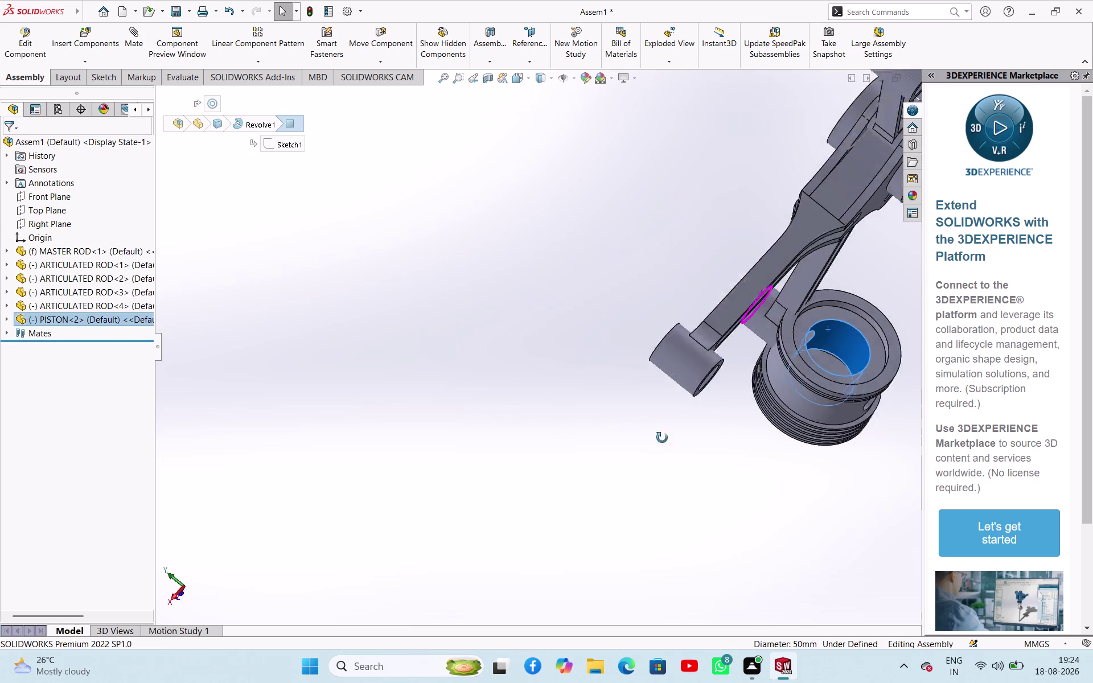
Mate the piston's inner cylindrical face concentric with the articulated rod end.
middle_drag(653, 435, 788, 483)
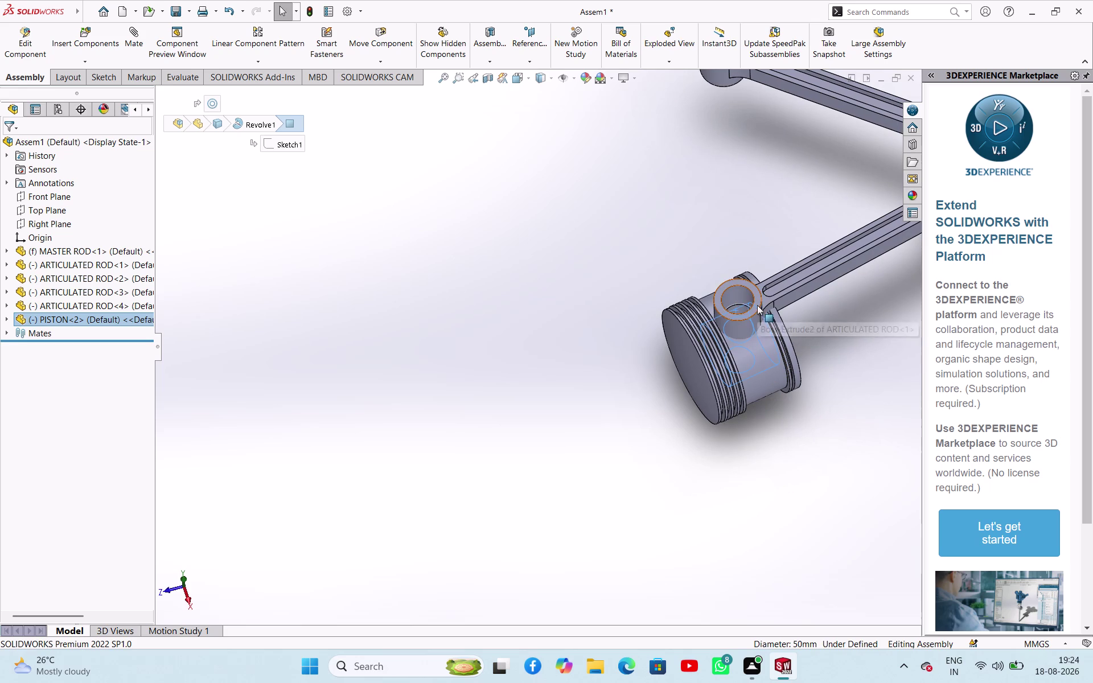
click(756, 303)
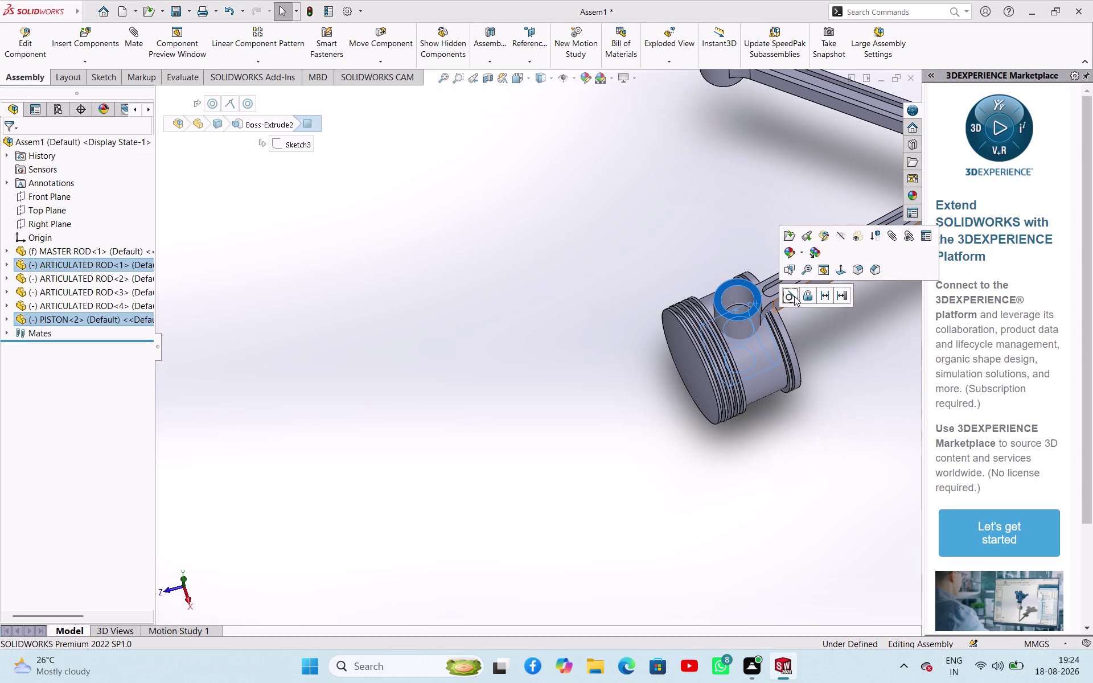
click(794, 296)
click(785, 483)
Orbit and zoom around the assembly to check the piston seated on the rod star.
middle_drag(782, 447, 722, 490)
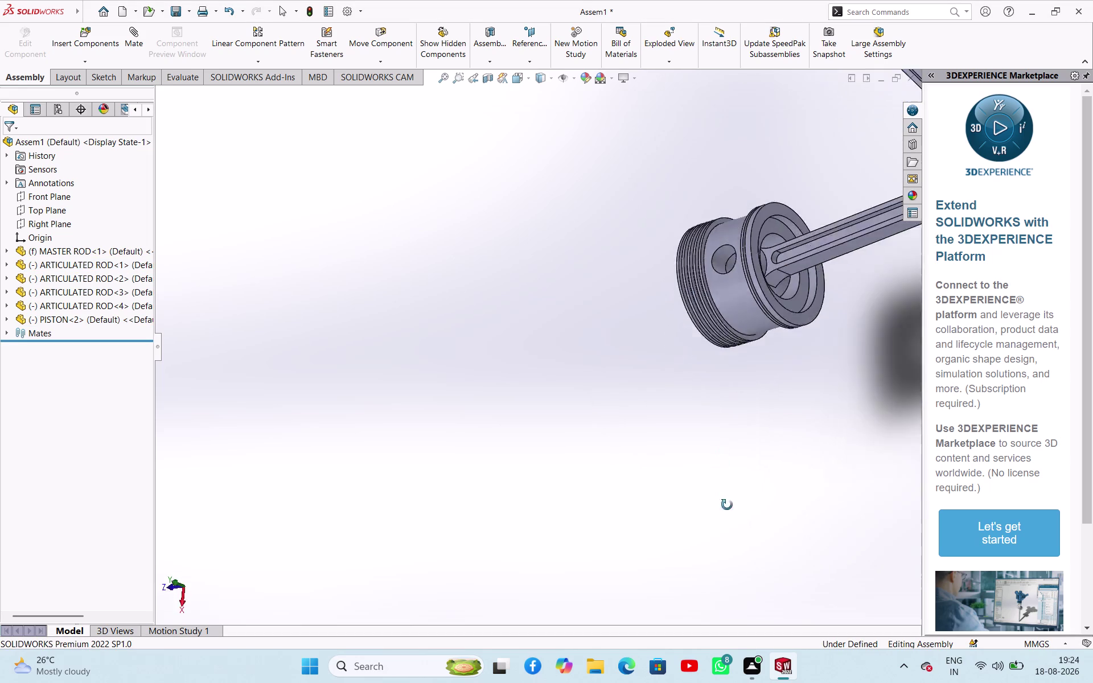
middle_drag(722, 490, 771, 517)
scroll(up, 3)
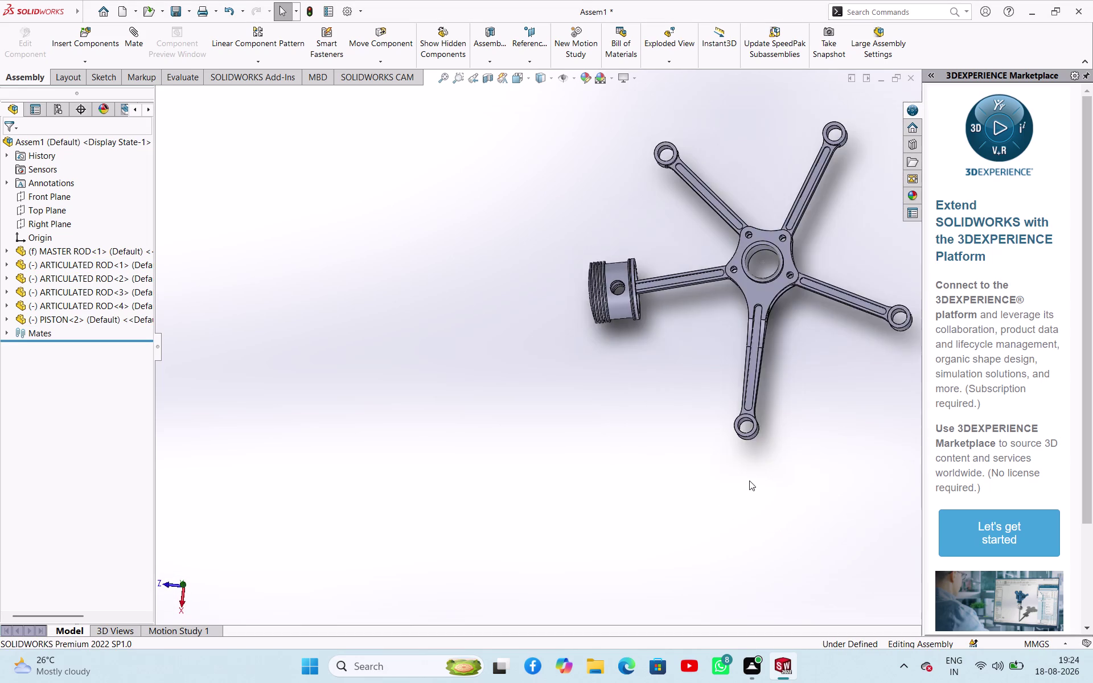
scroll(up, 3)
middle_drag(620, 447, 595, 388)
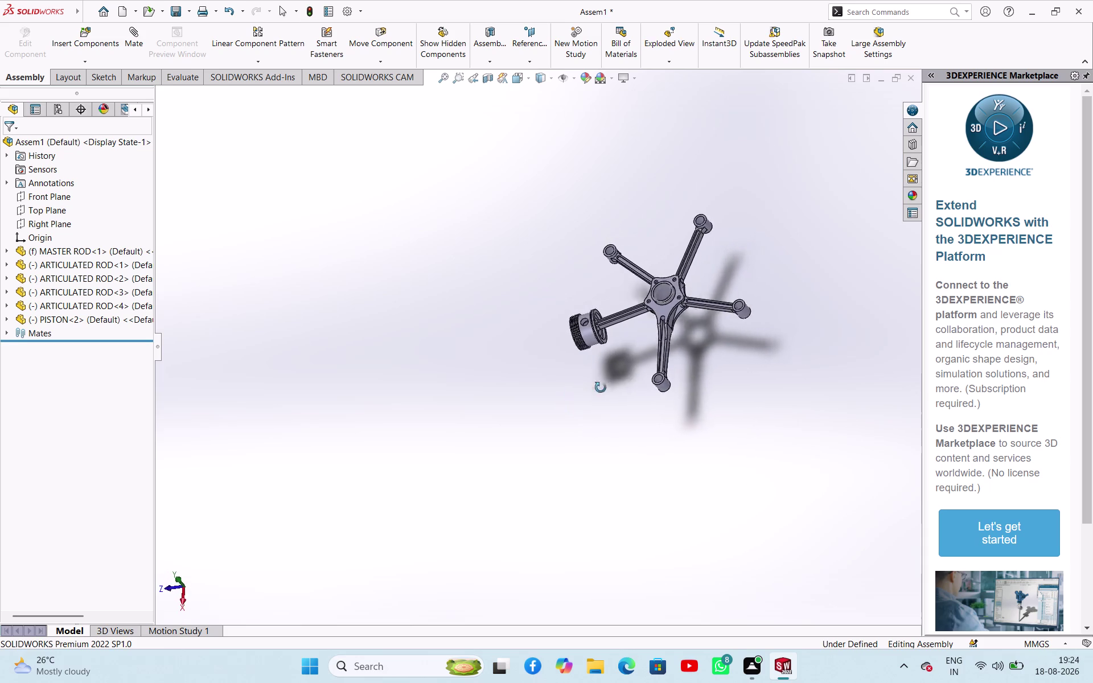
middle_drag(595, 388, 579, 380)
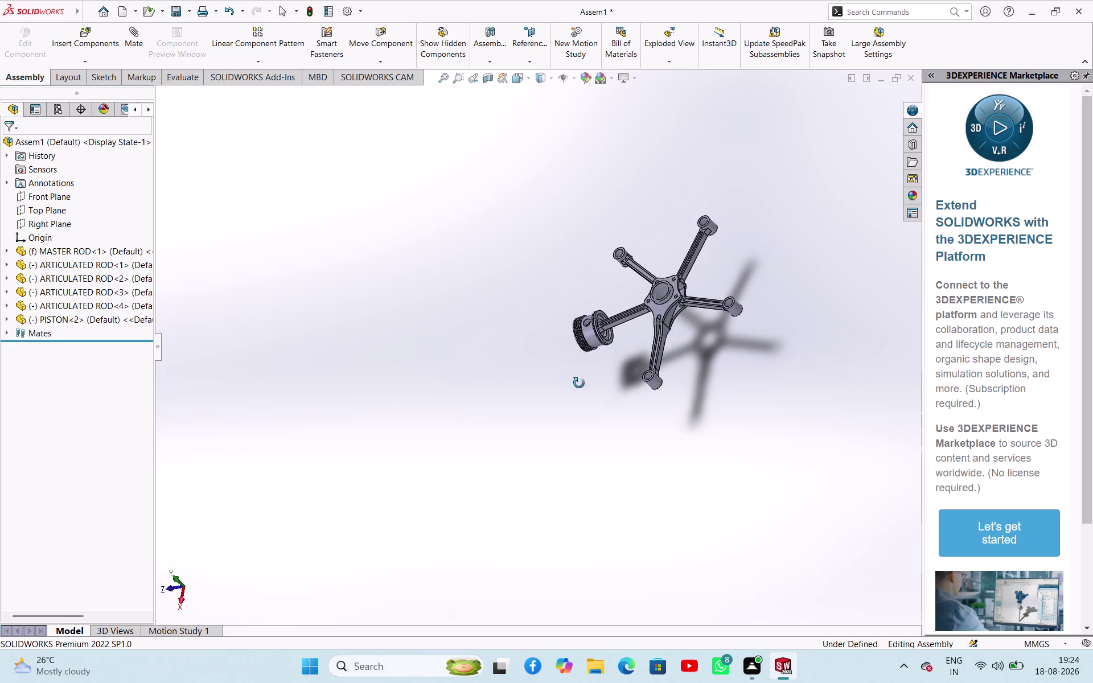
middle_drag(580, 380, 638, 400)
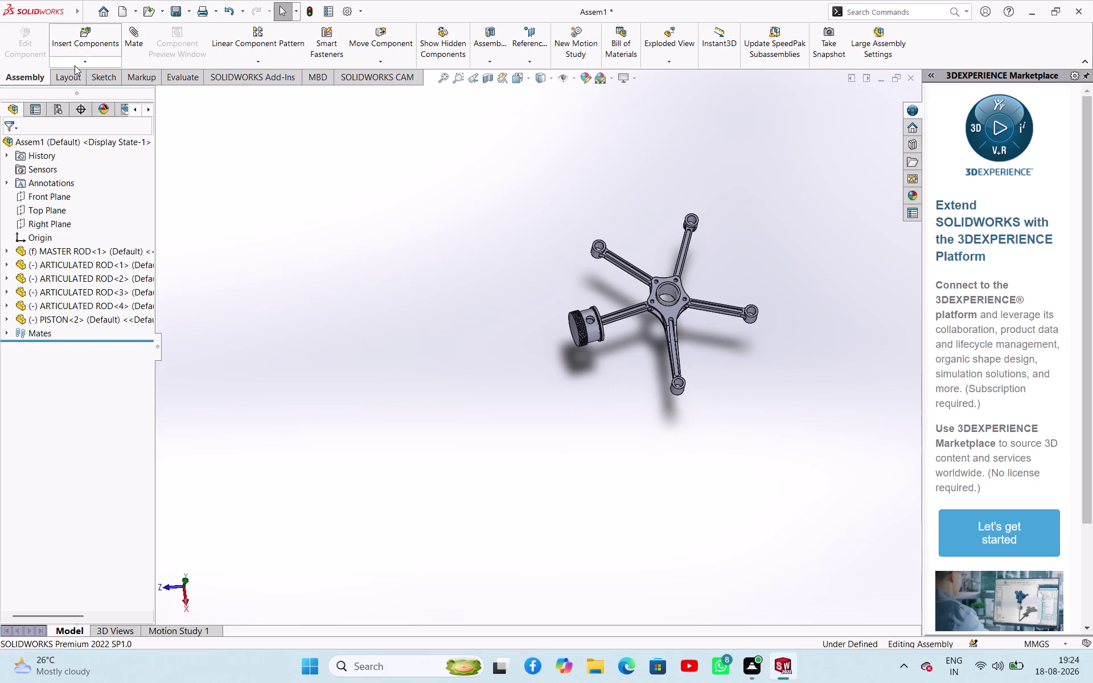
Insert the LINK PIN part from the open documents and drop it beside the master rod.
click(75, 65)
click(80, 74)
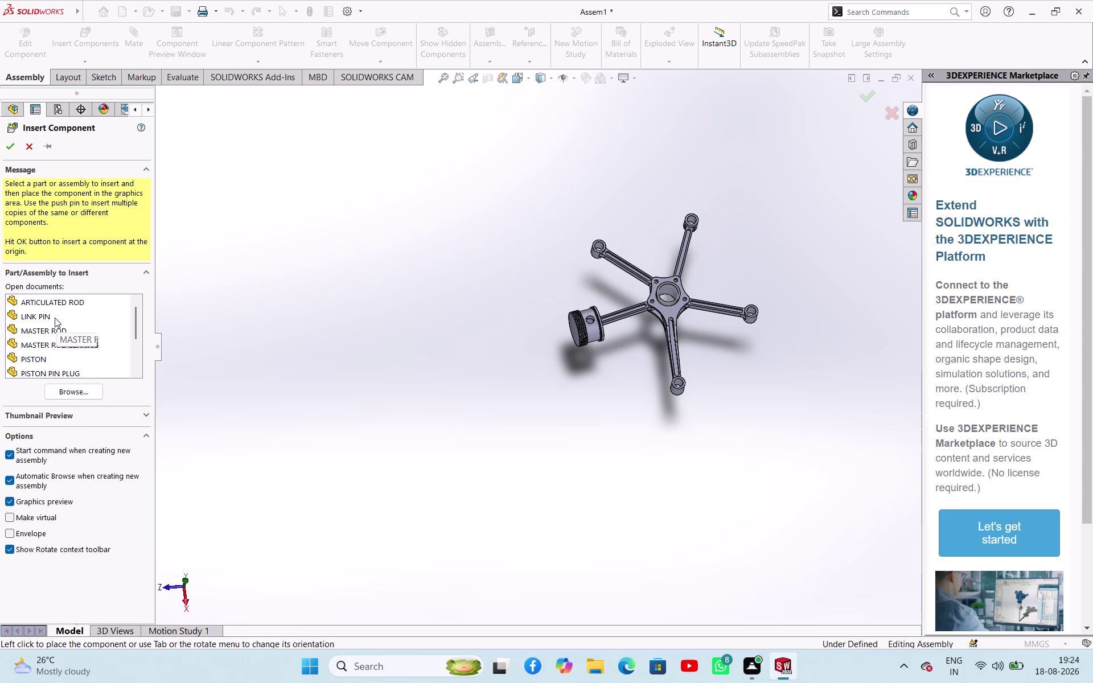
drag(55, 317, 431, 379)
click(448, 379)
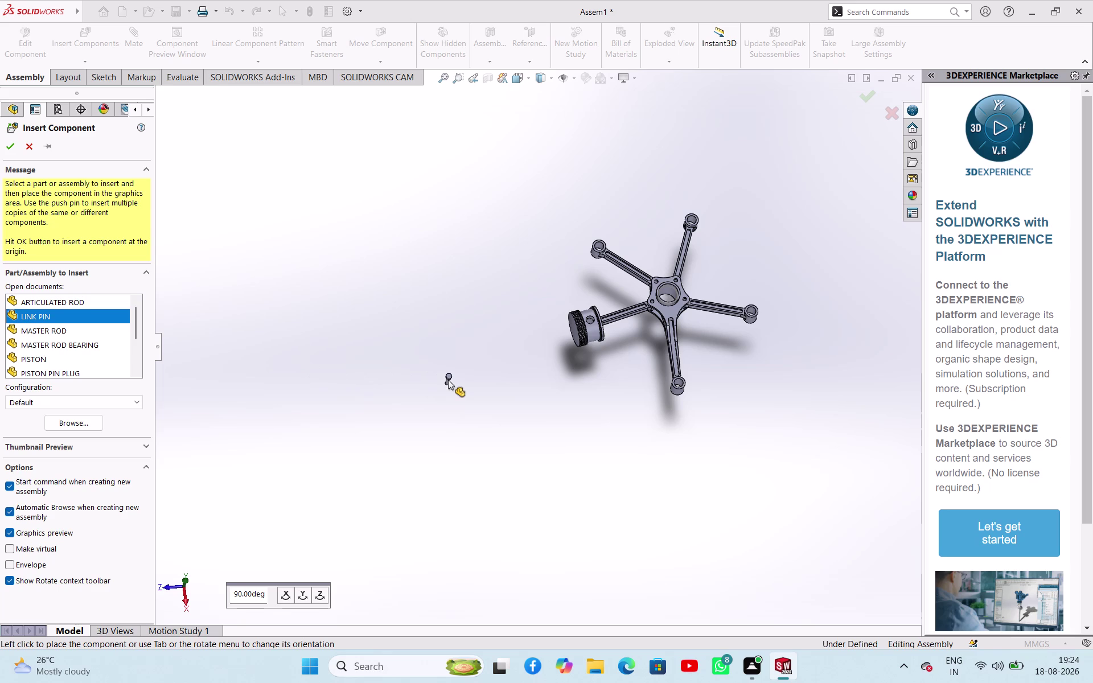
scroll(down, 3)
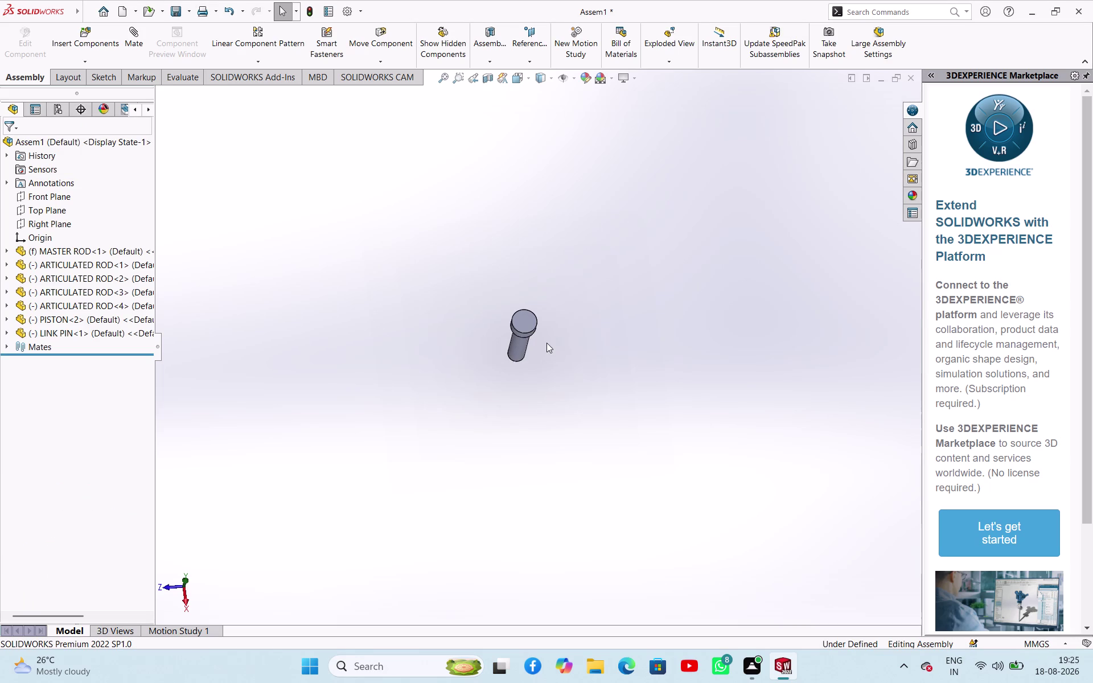
click(538, 340)
scroll(up, 3)
scroll(down, 3)
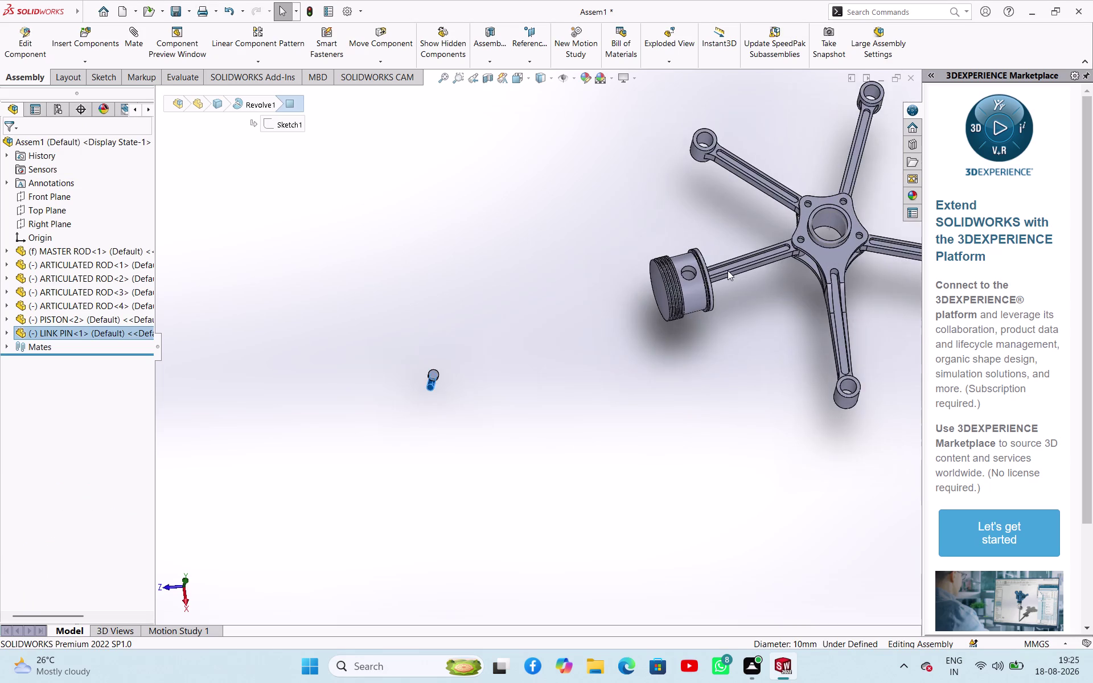
scroll(down, 3)
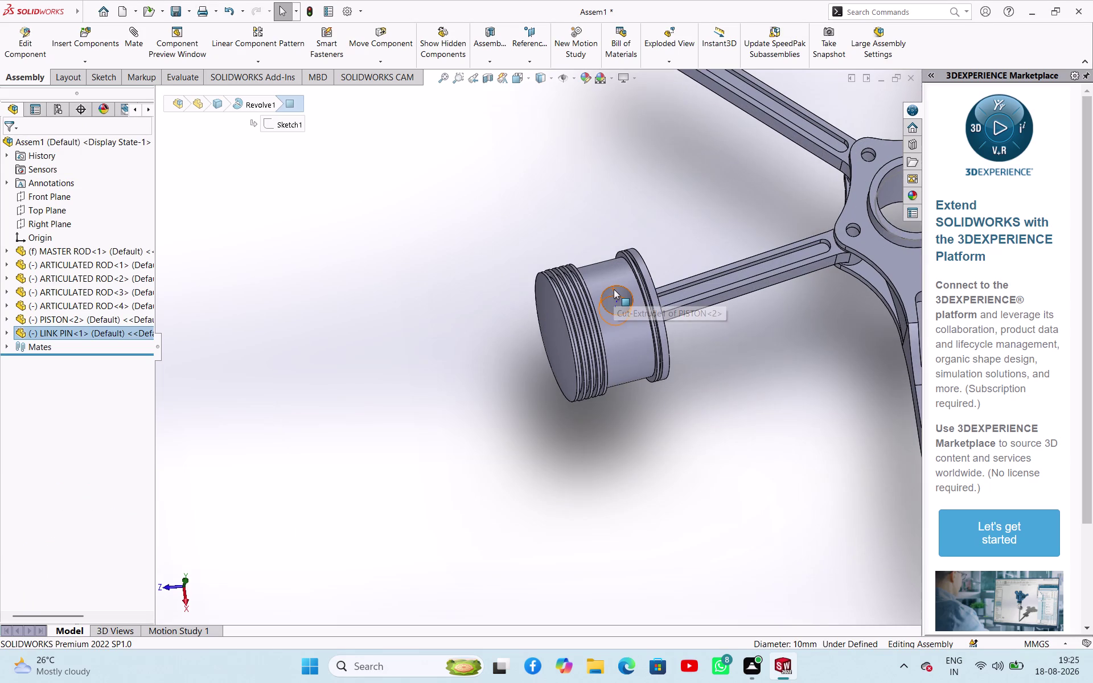
click(614, 289)
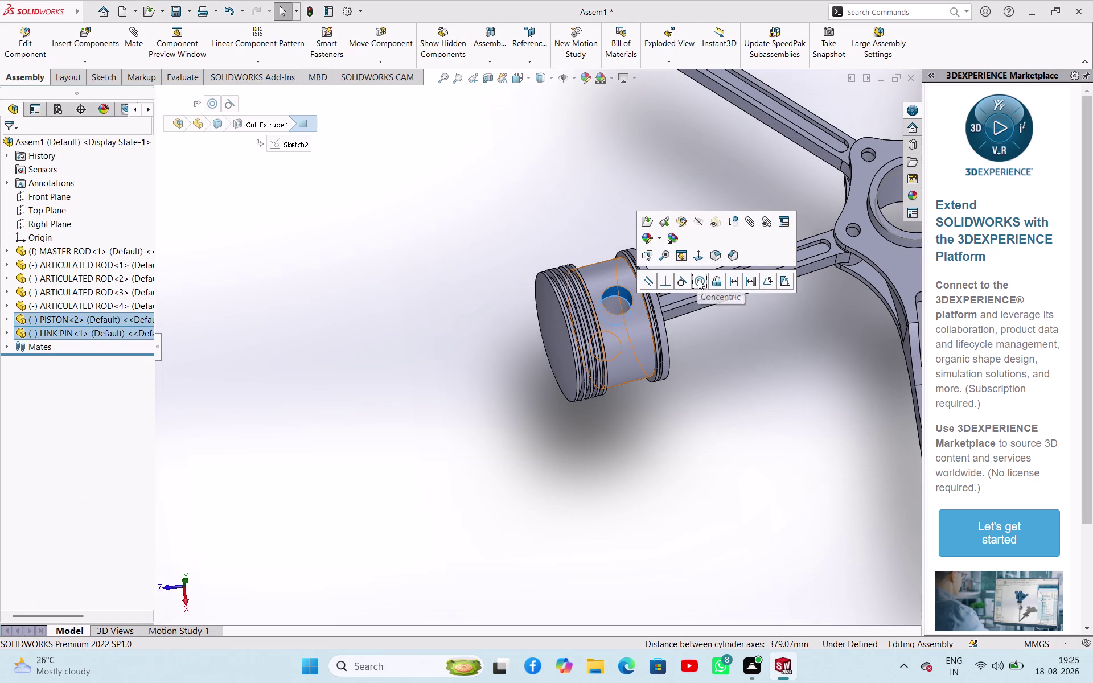
click(698, 279)
click(555, 498)
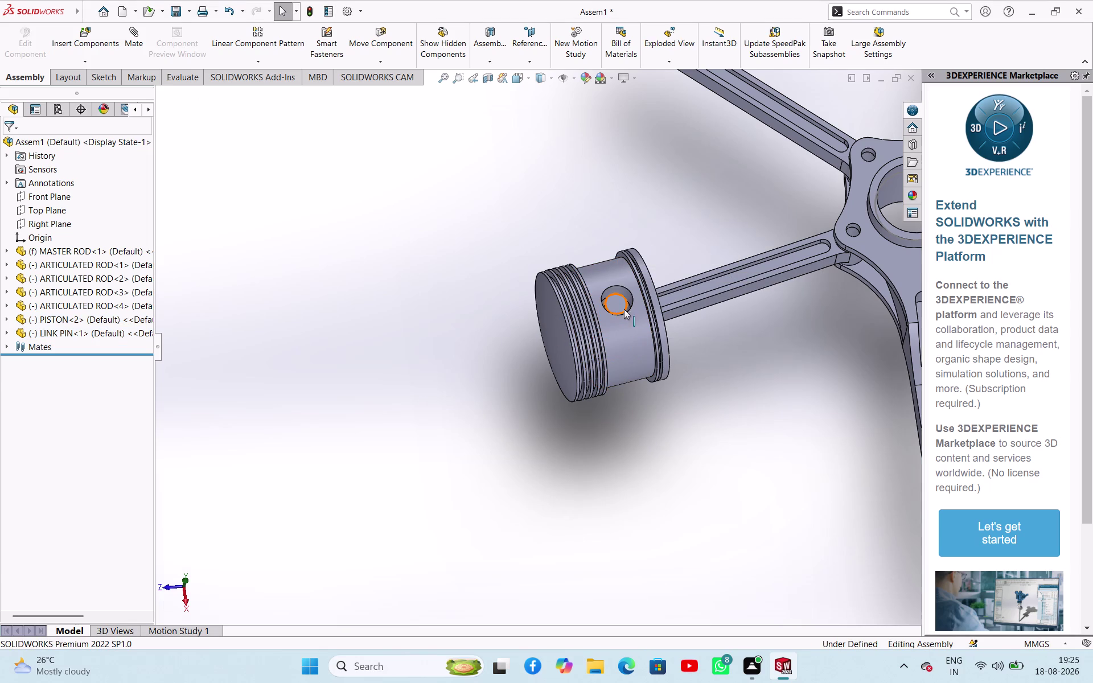
drag(618, 301, 596, 291)
key(ctrl+z)
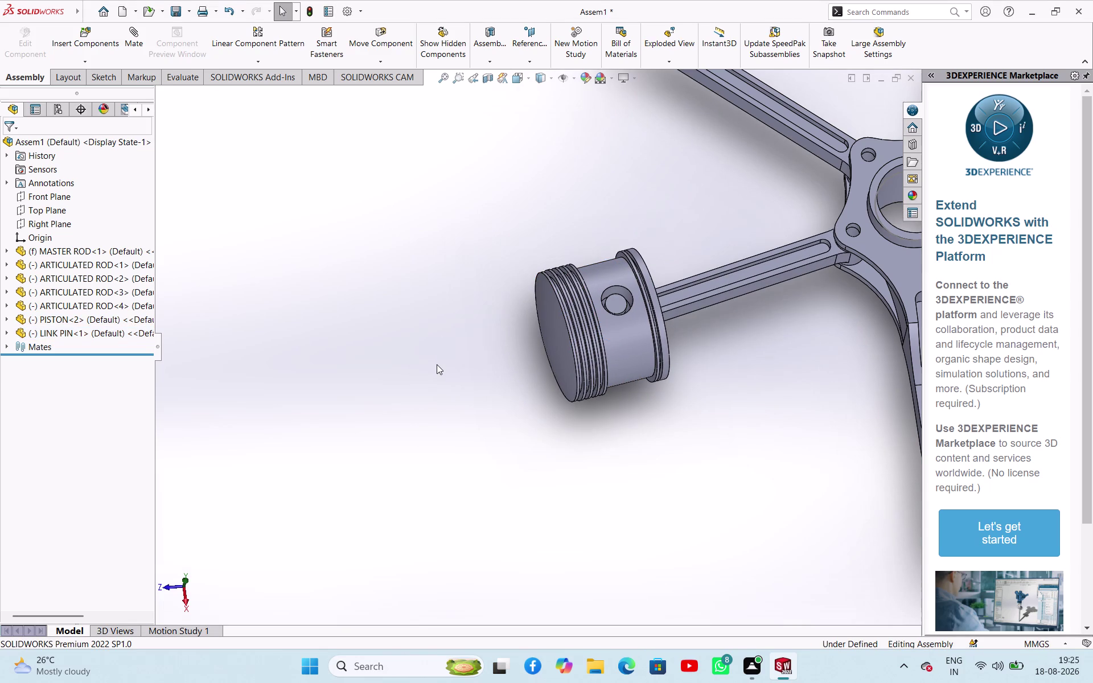
key(ctrl+z)
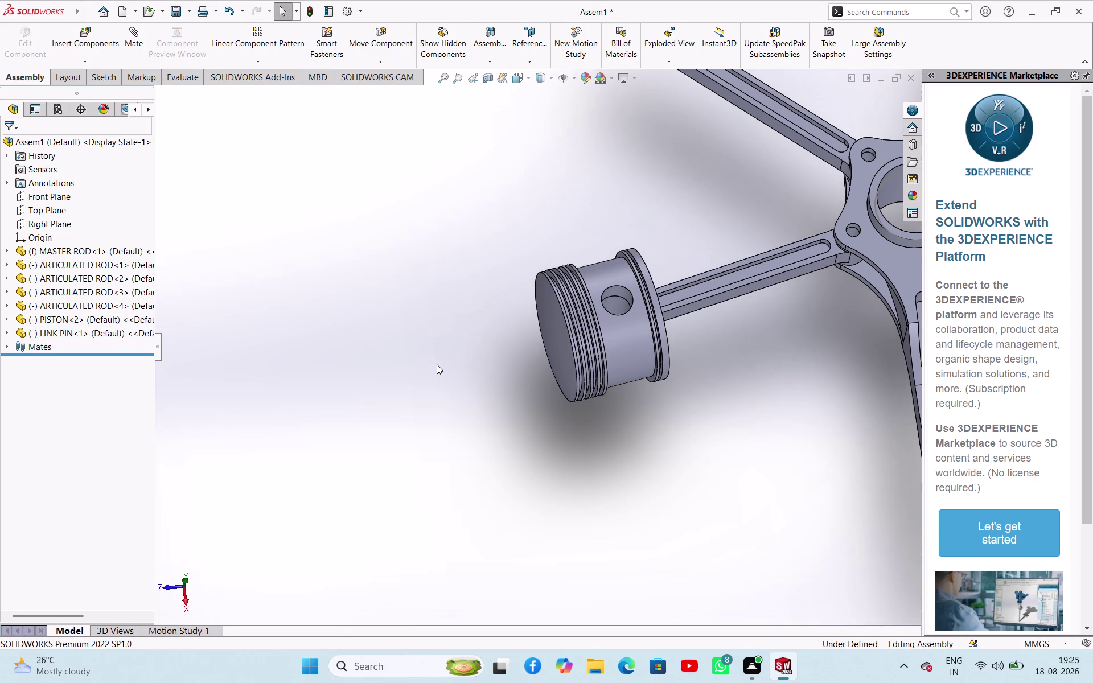
scroll(up, 3)
scroll(down, 3)
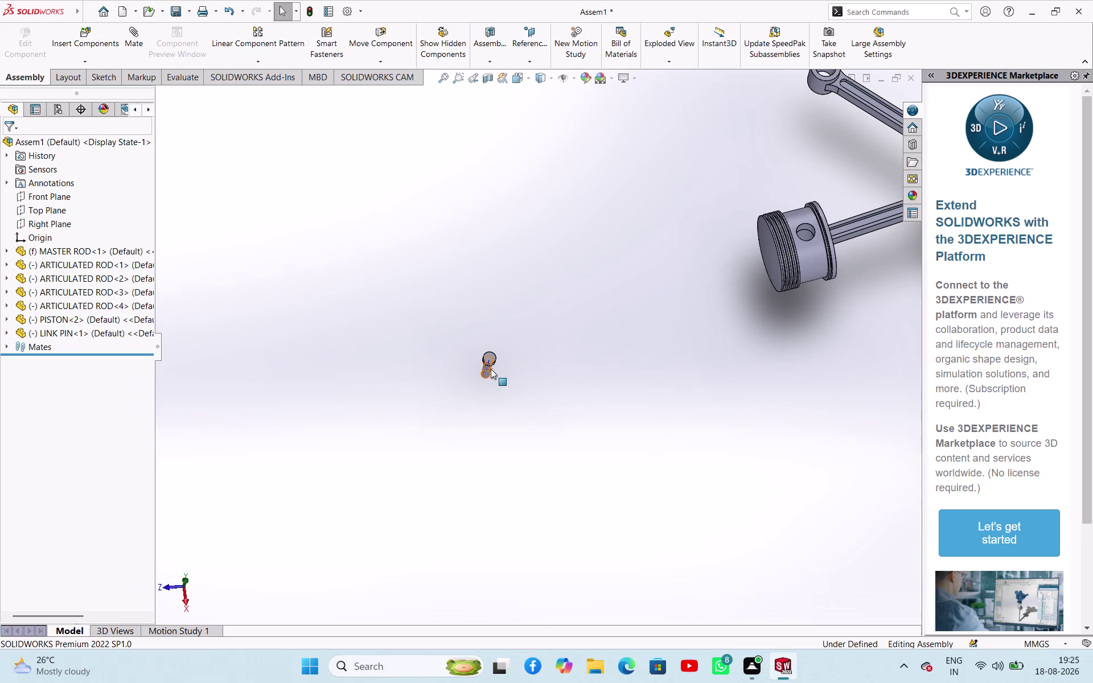
Mate the link pin concentric with the small pin hole on the master rod.
click(490, 369)
scroll(up, 3)
scroll(up, 3)
scroll(down, 3)
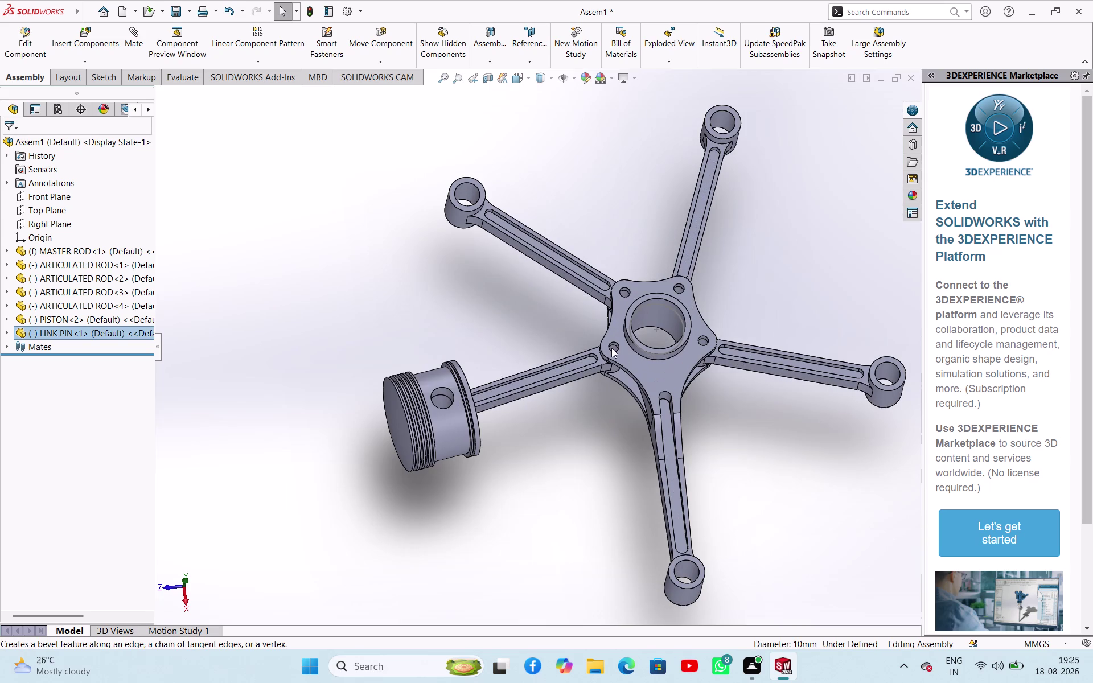
scroll(down, 3)
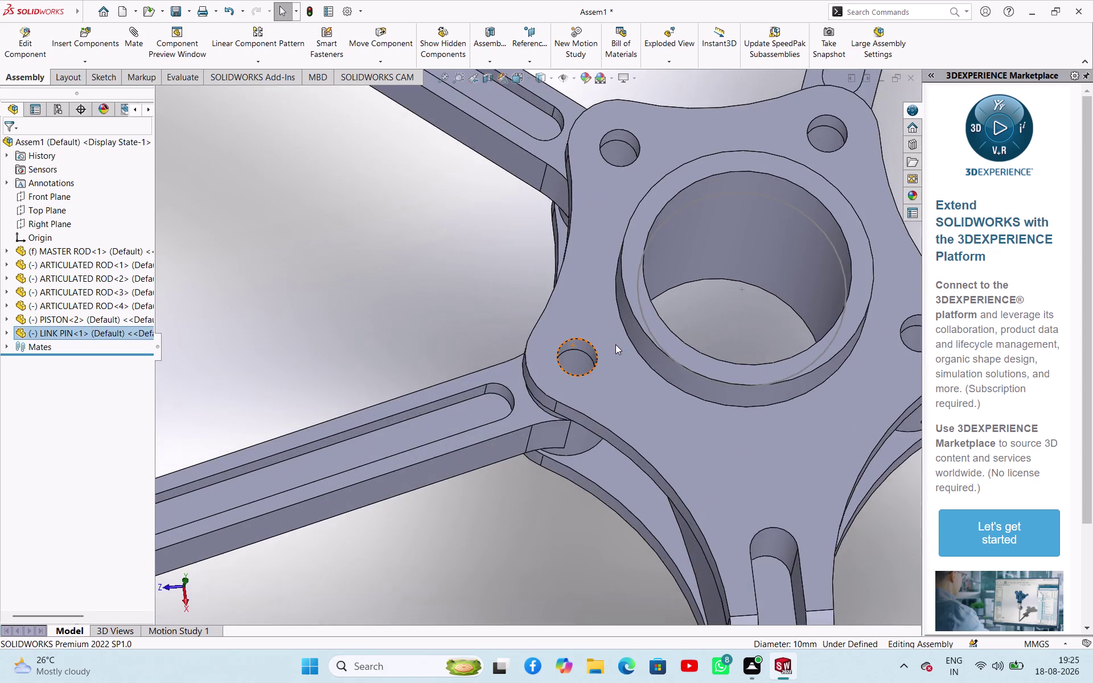
scroll(down, 3)
click(533, 350)
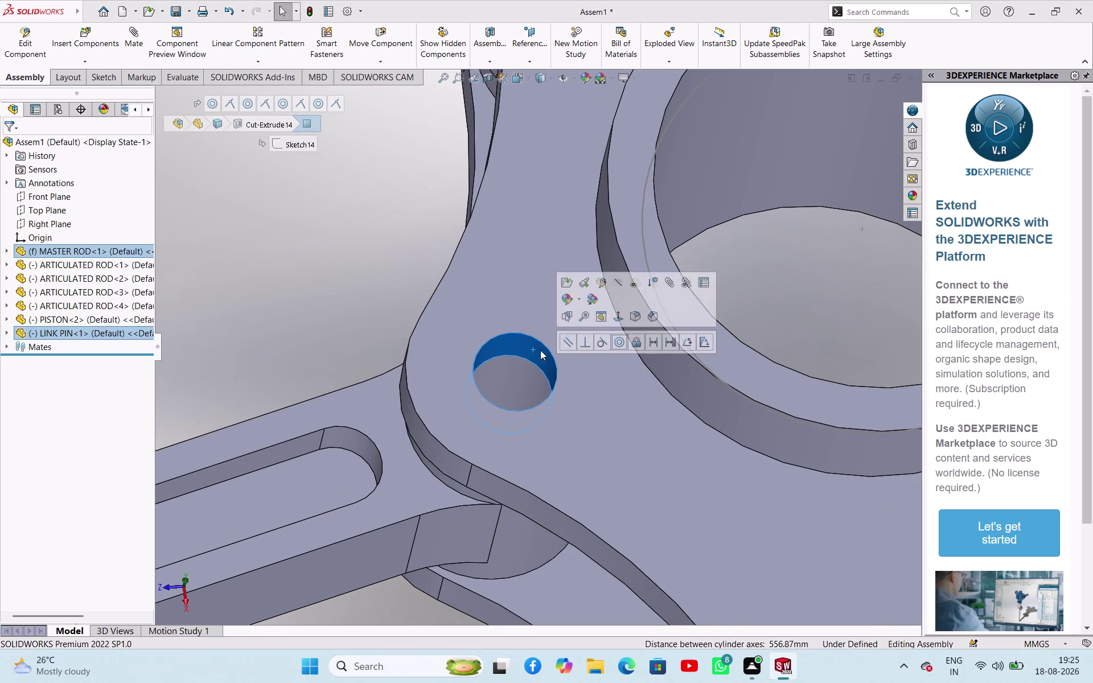
click(616, 338)
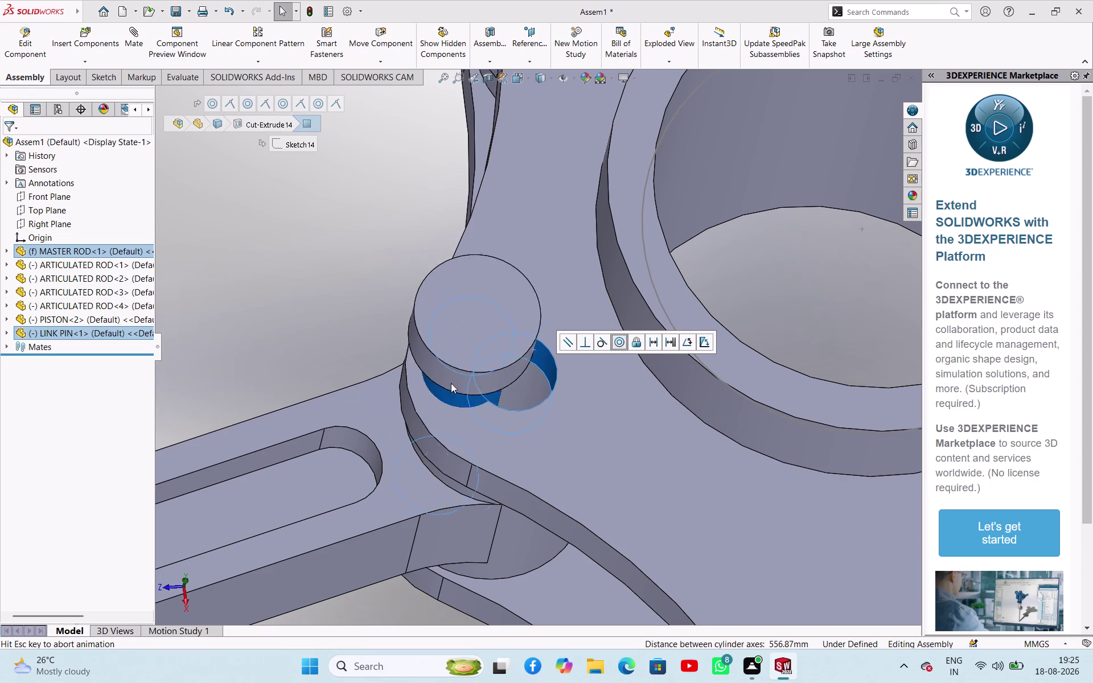
click(345, 320)
middle_drag(537, 422, 525, 329)
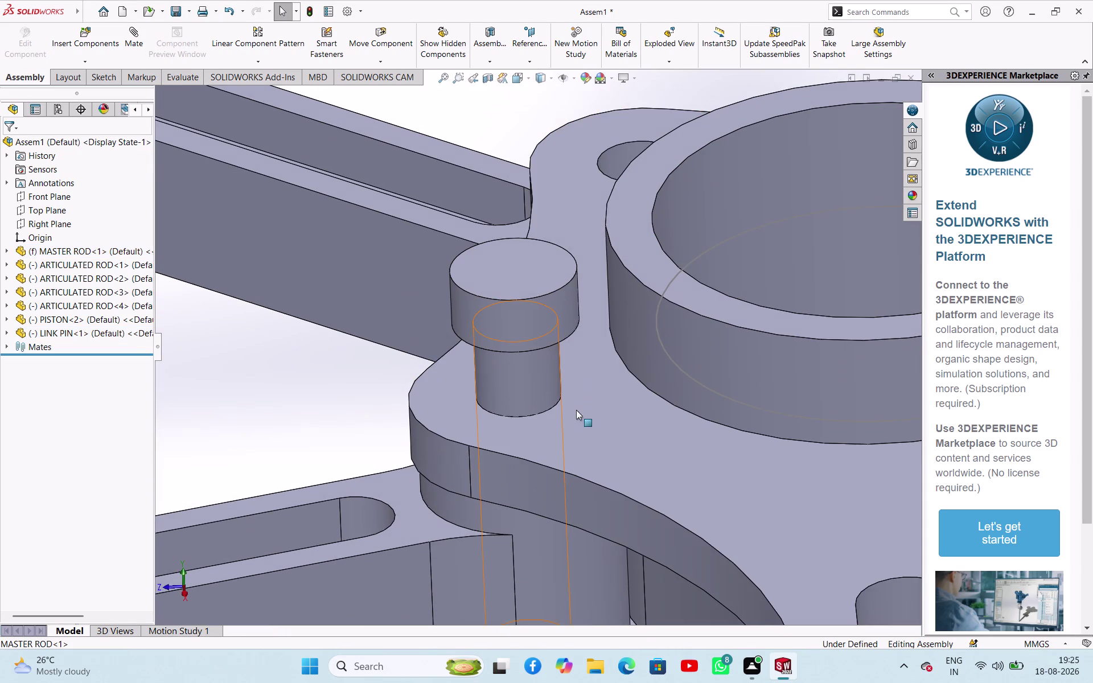
Mate the pin head flush with the master rod face, then drag the pin beside the joint.
click(567, 411)
middle_drag(469, 432, 474, 298)
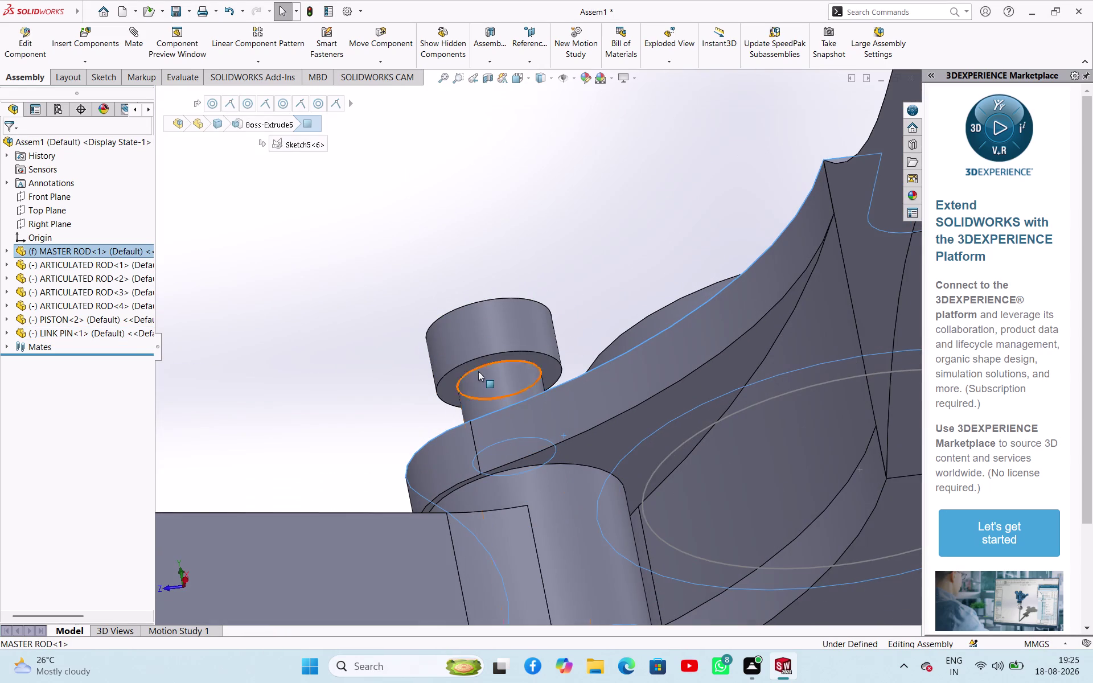
click(466, 368)
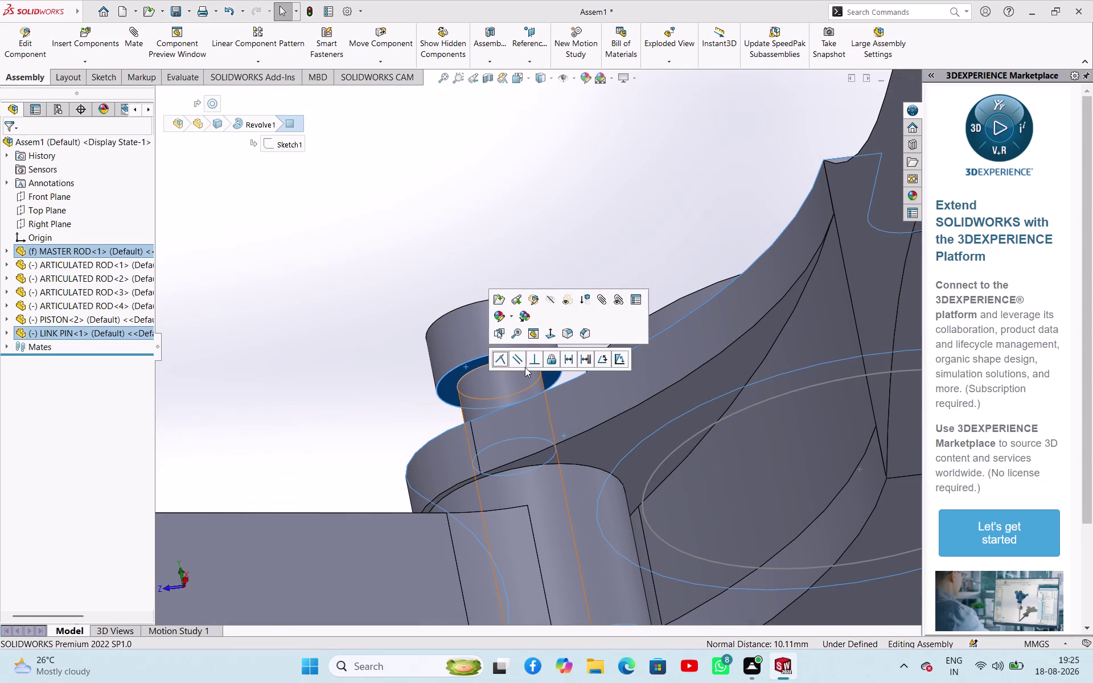
click(496, 359)
click(384, 378)
scroll(up, 3)
middle_drag(449, 406, 583, 540)
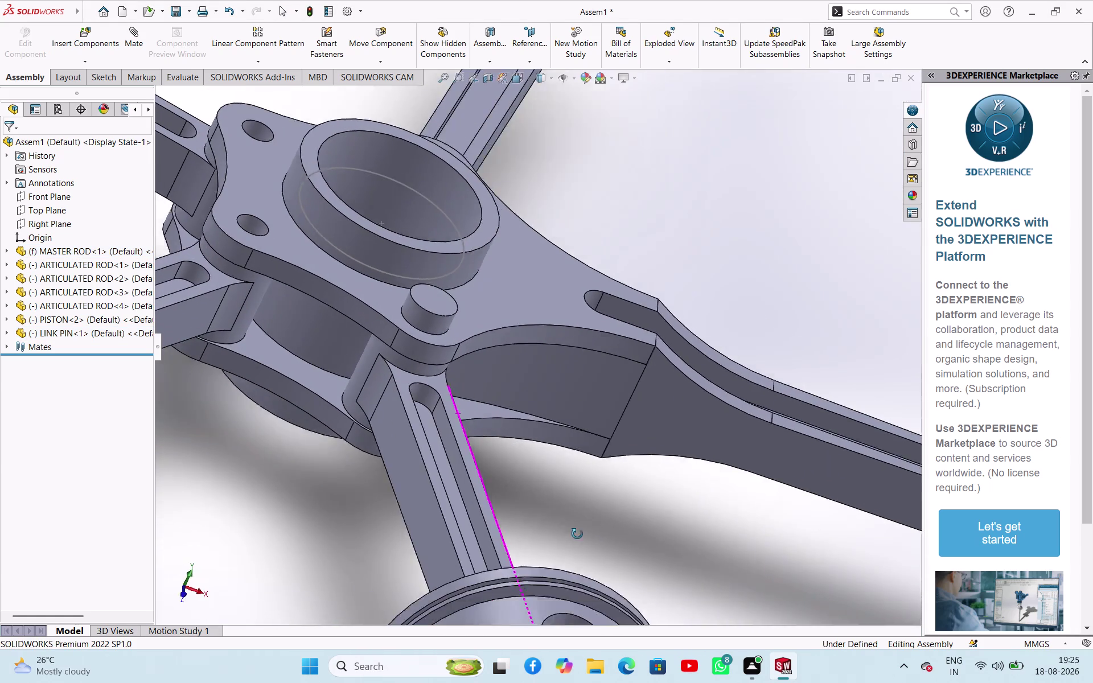
middle_drag(583, 540, 602, 540)
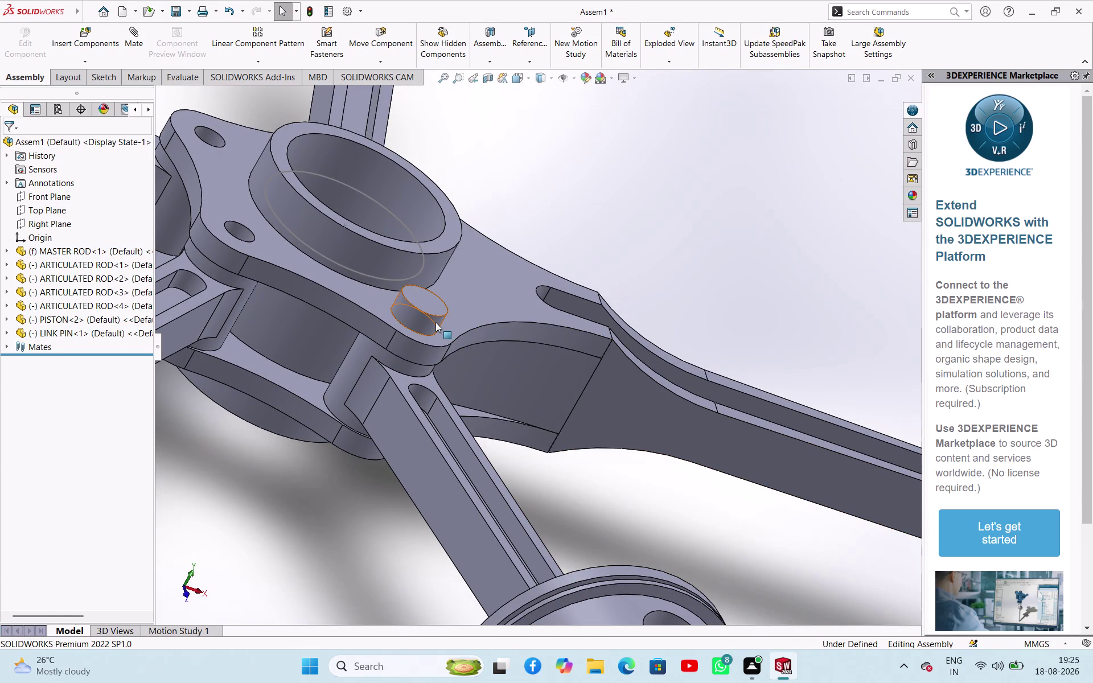
drag(432, 324, 298, 292)
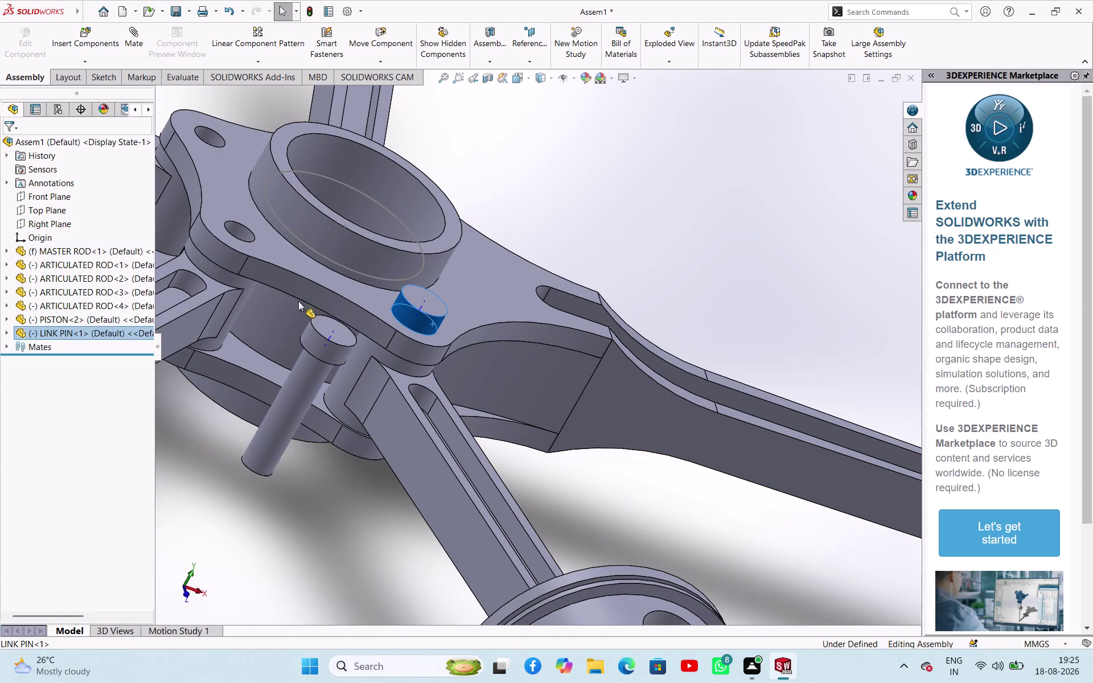
Copy the link pin to create a second link pin.
drag(298, 292, 307, 374)
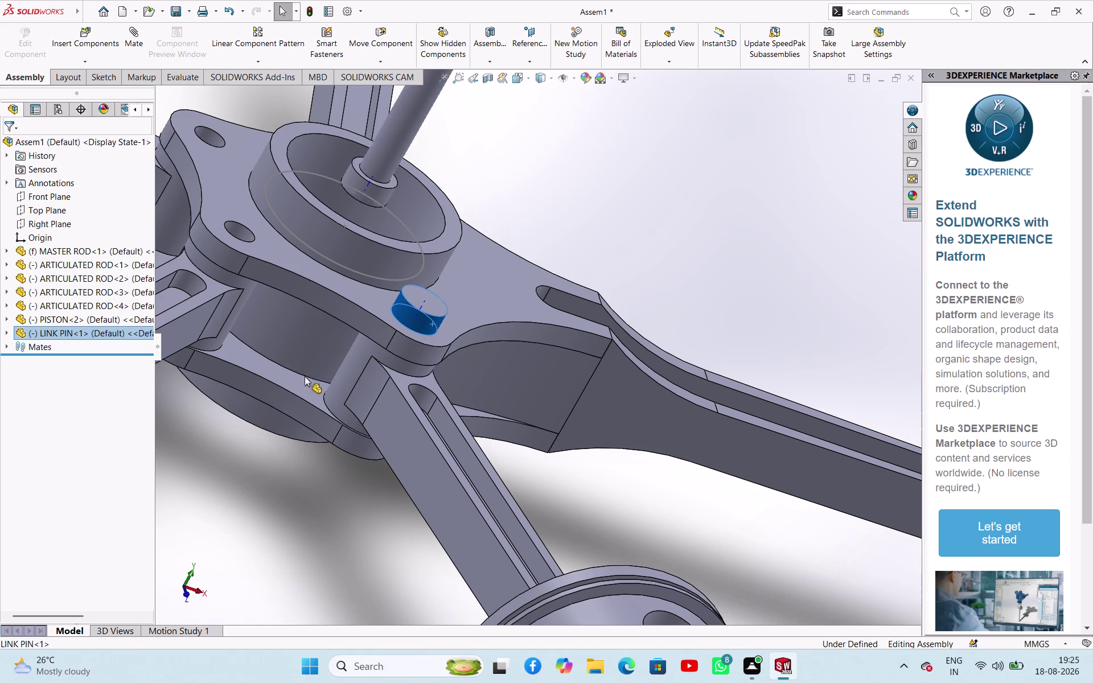
drag(308, 374, 303, 379)
click(306, 379)
click(271, 478)
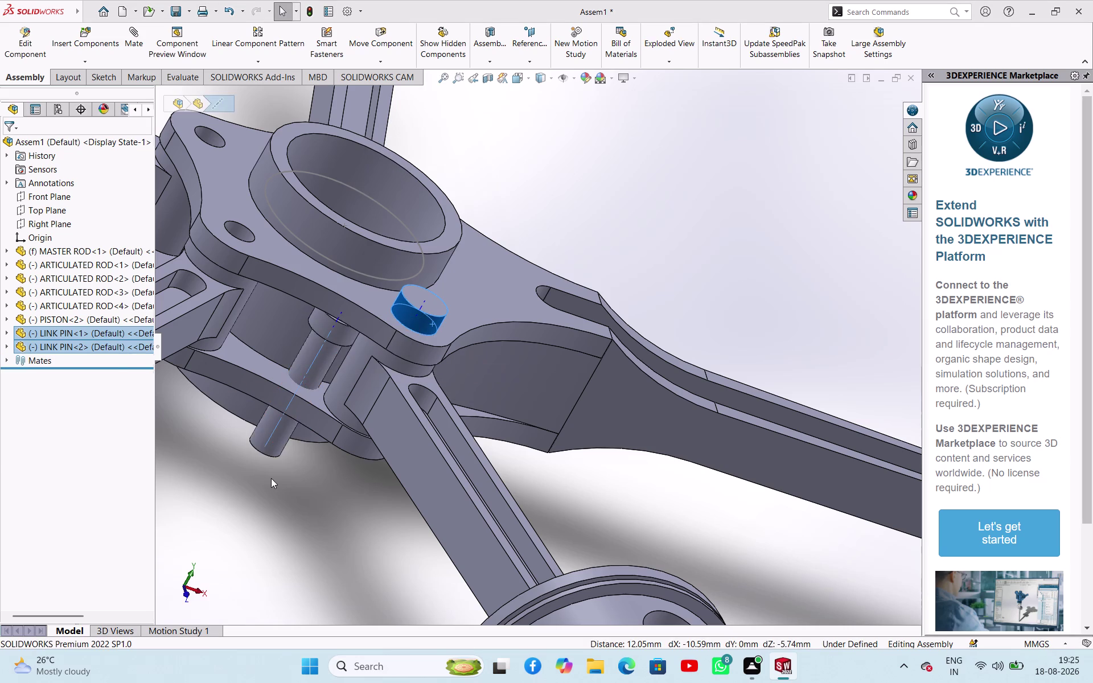
Mate the second pin concentric with the master rod joint hole and slide it along the axis.
click(305, 368)
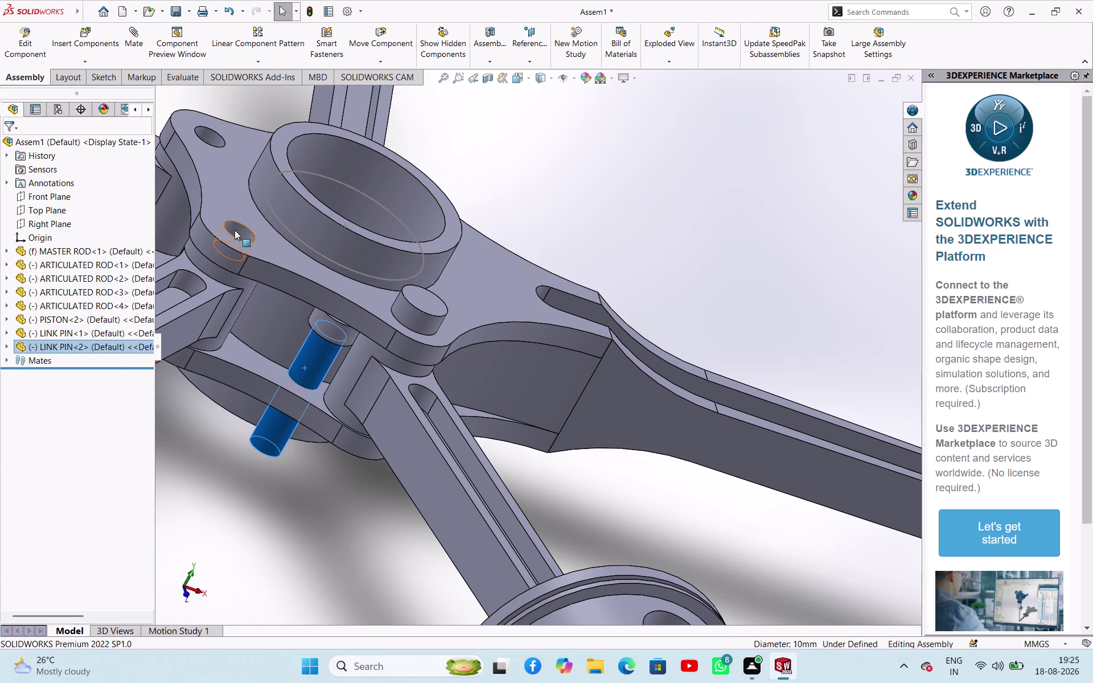
click(235, 230)
click(304, 220)
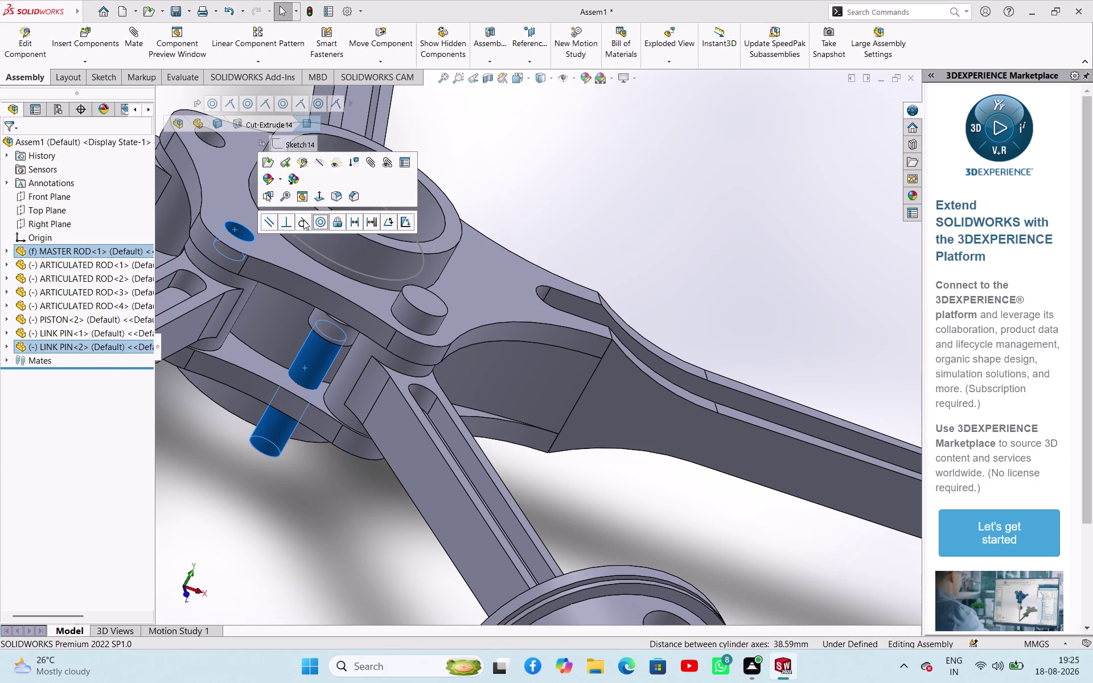
click(241, 409)
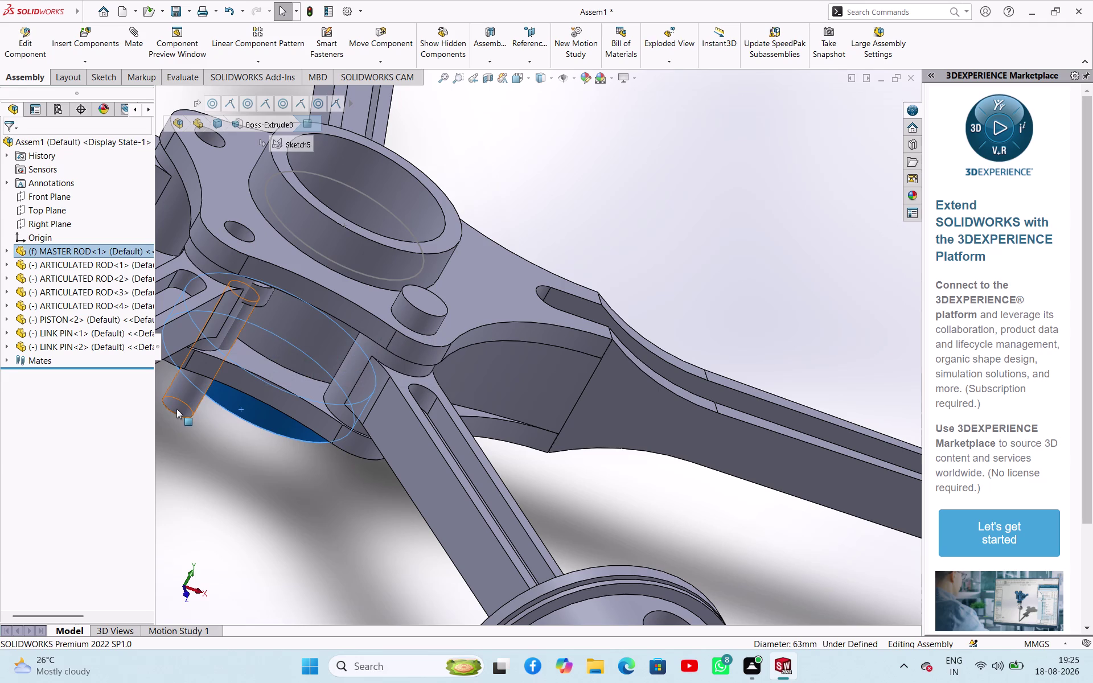
drag(179, 402, 227, 280)
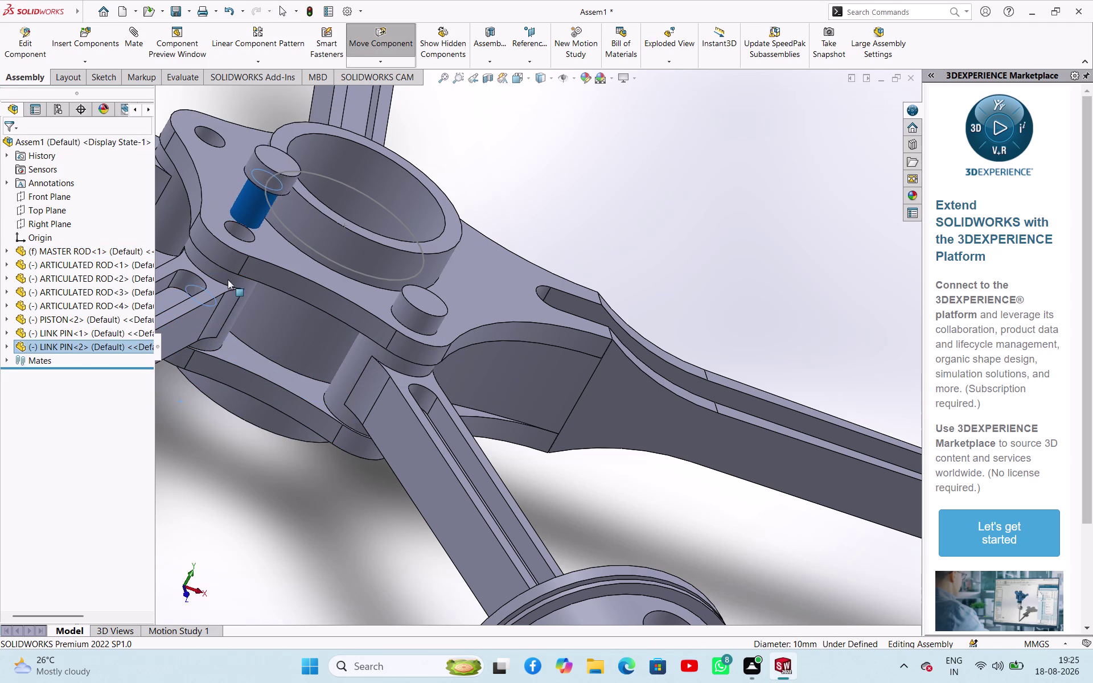
drag(227, 280, 235, 268)
scroll(down, 3)
scroll(up, 3)
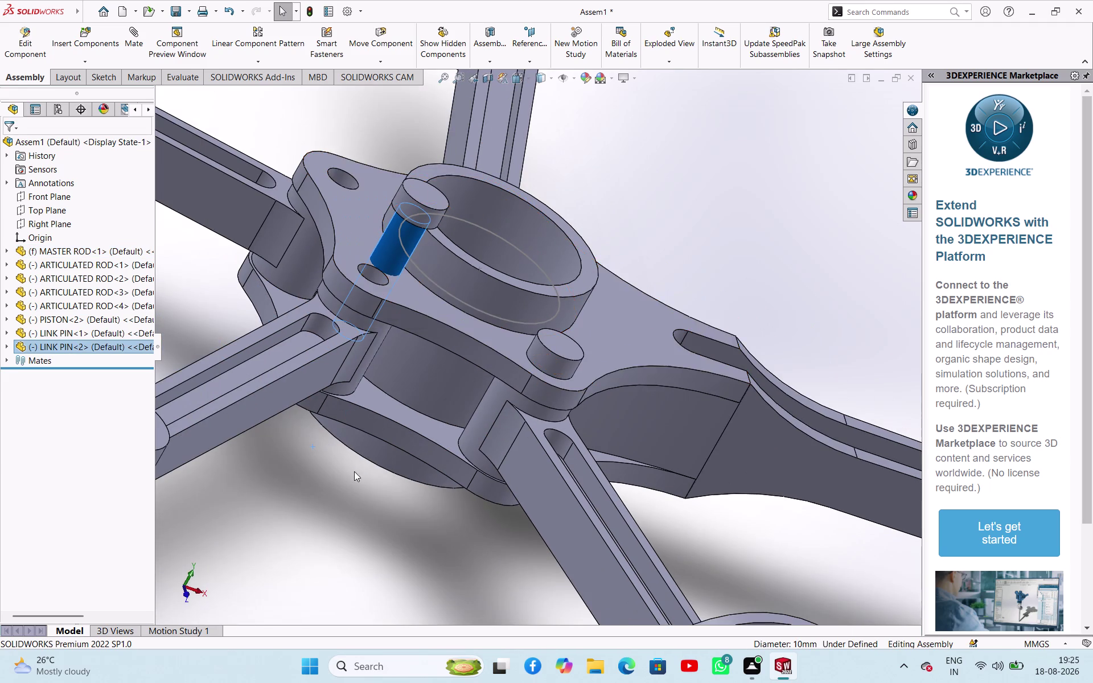
middle_drag(355, 471, 487, 324)
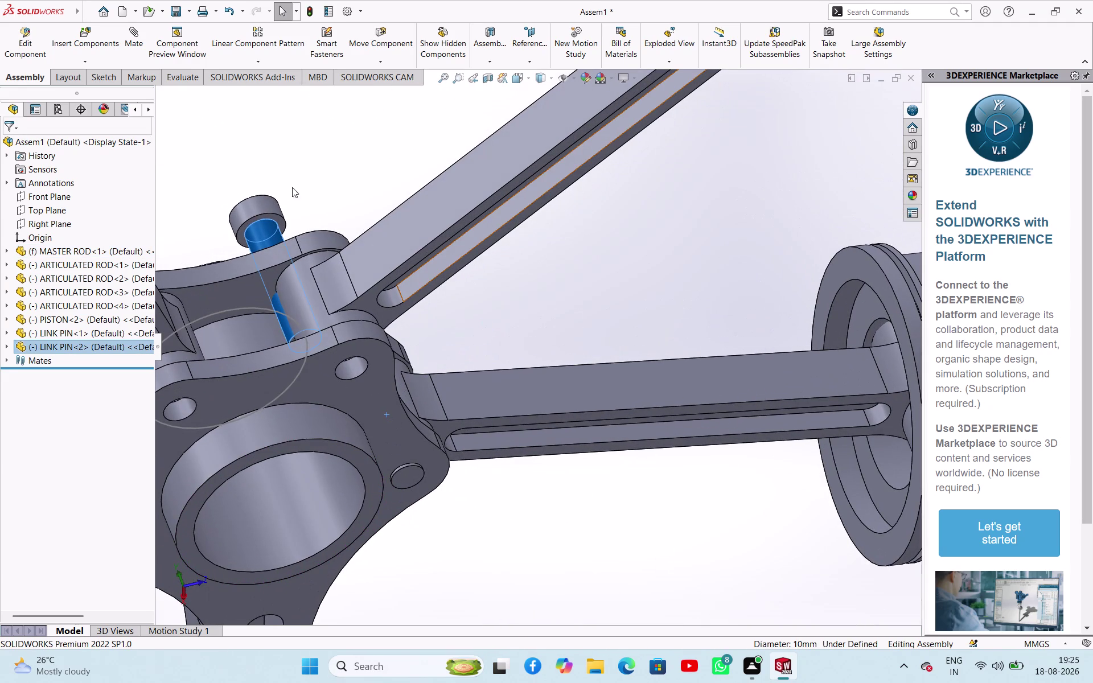
Mate the second pin's head shoulder flush with the master rod flange face.
click(326, 198)
click(282, 224)
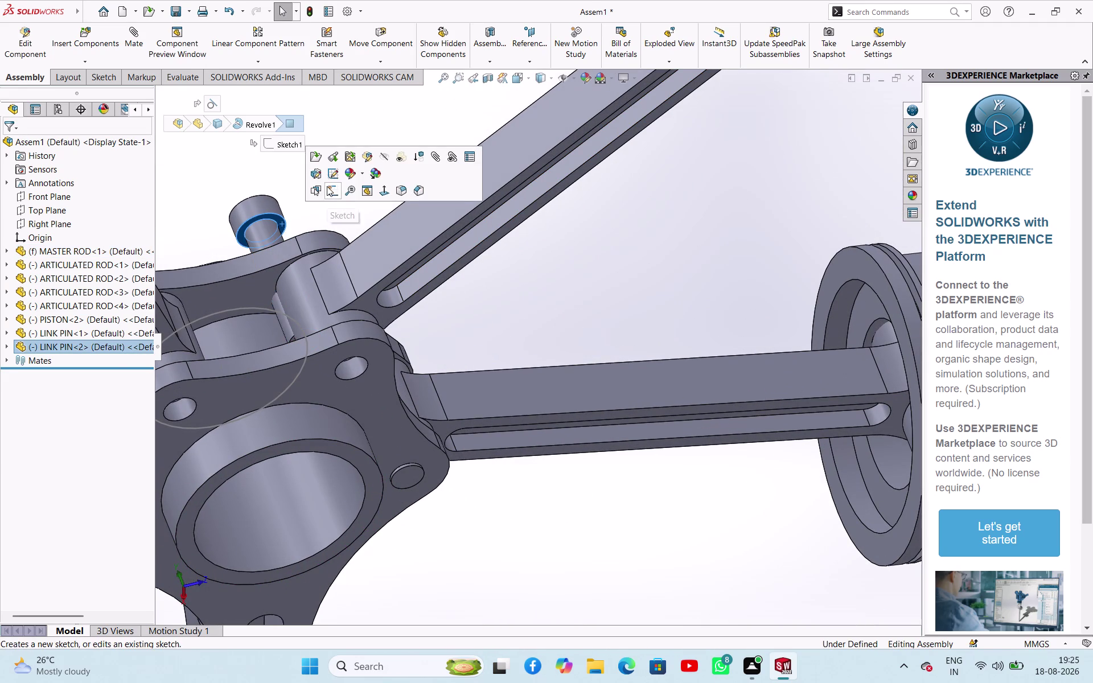
middle_drag(295, 183, 362, 315)
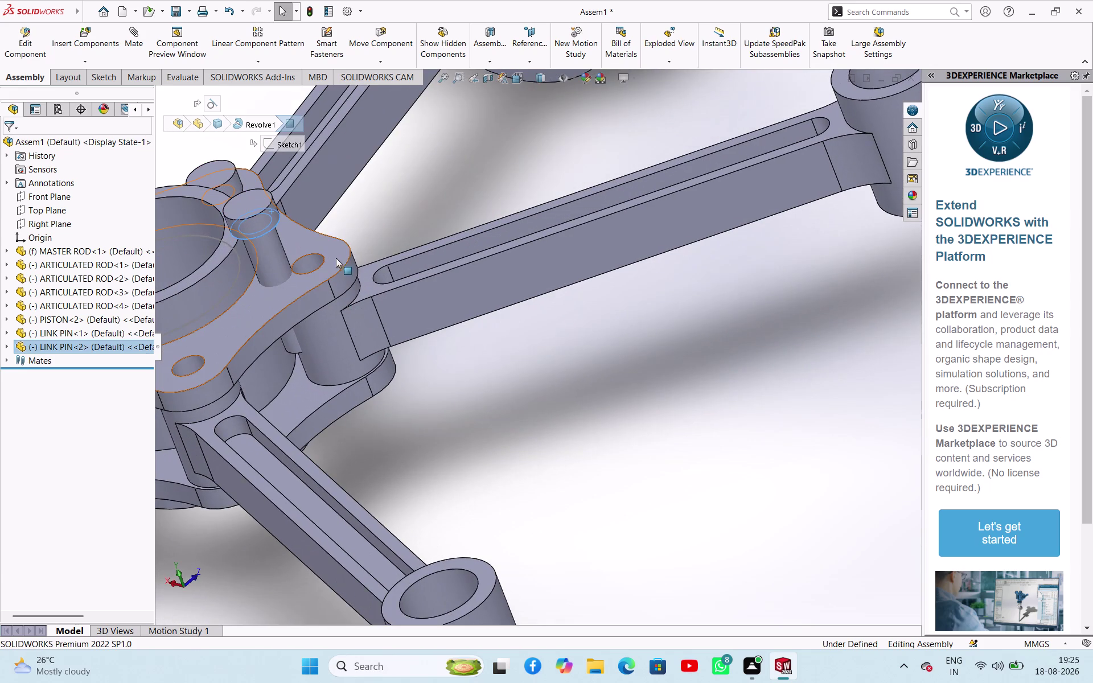
click(345, 261)
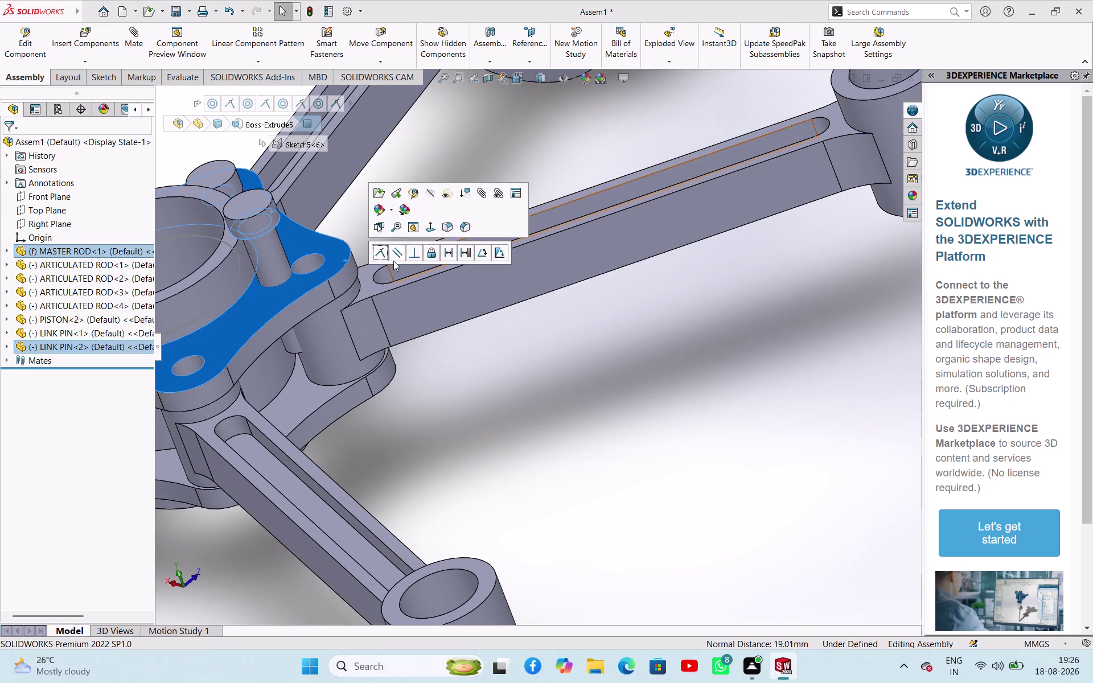
click(381, 251)
click(444, 371)
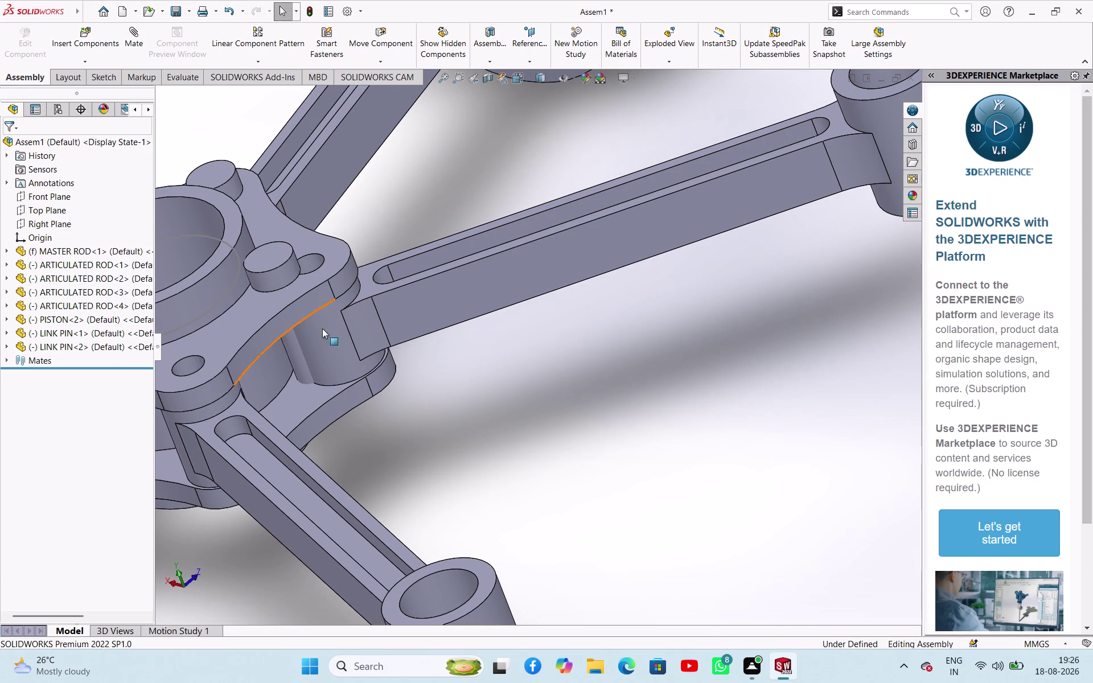
click(295, 352)
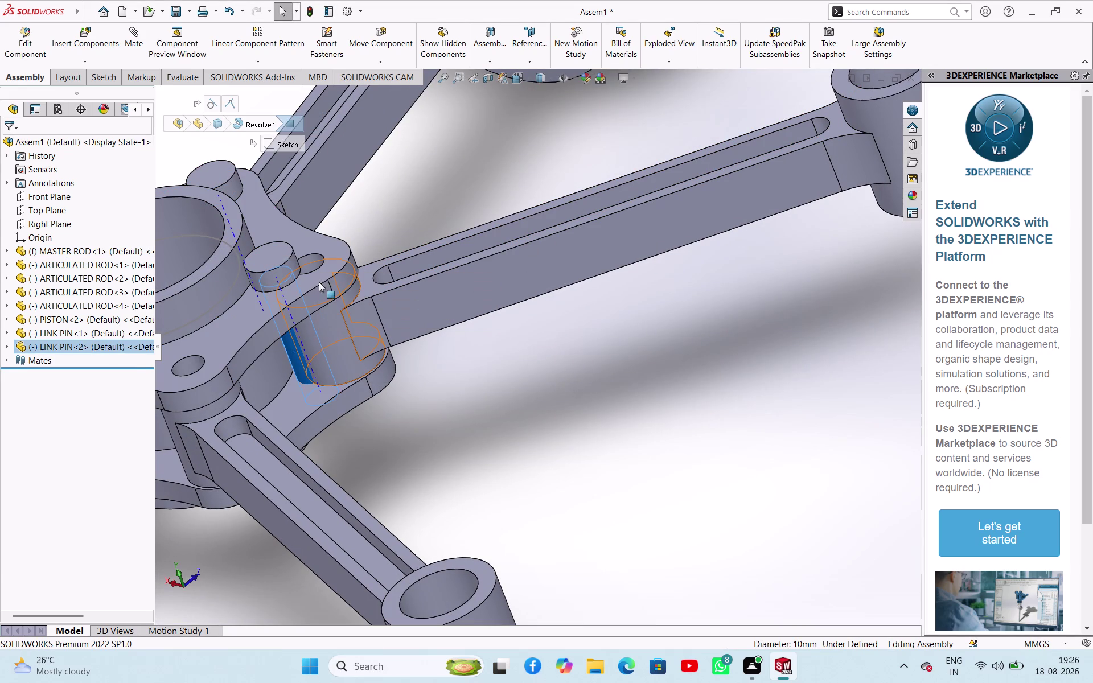
Reselect the second pin's cylindrical face and the master rod joint hole.
click(311, 263)
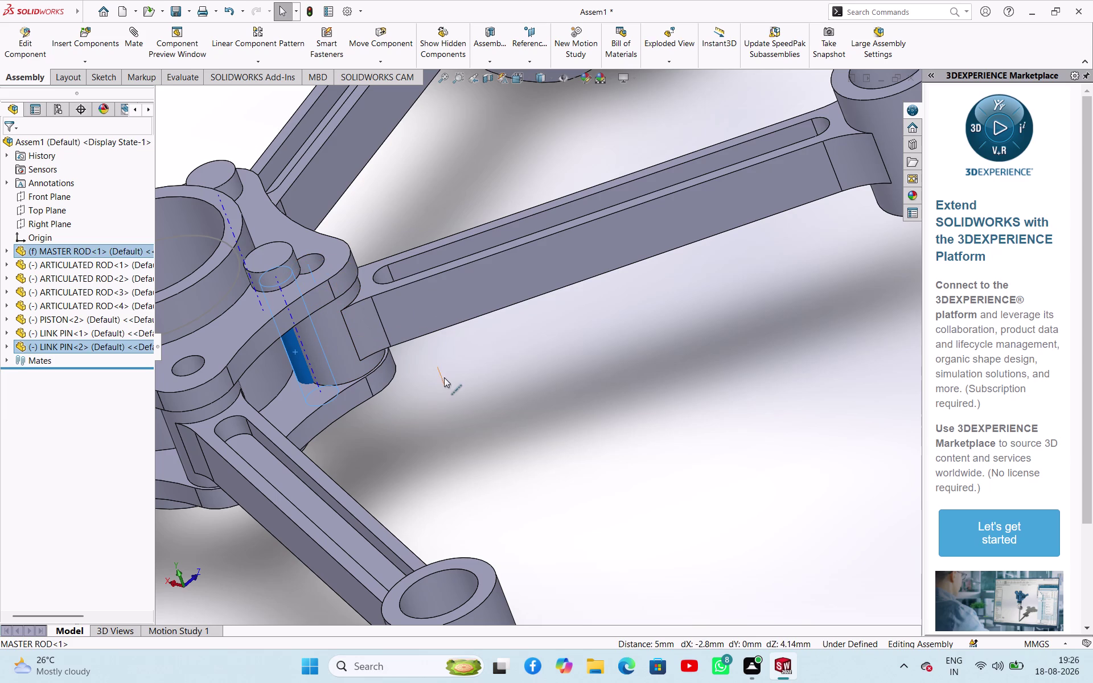
click(446, 378)
click(438, 376)
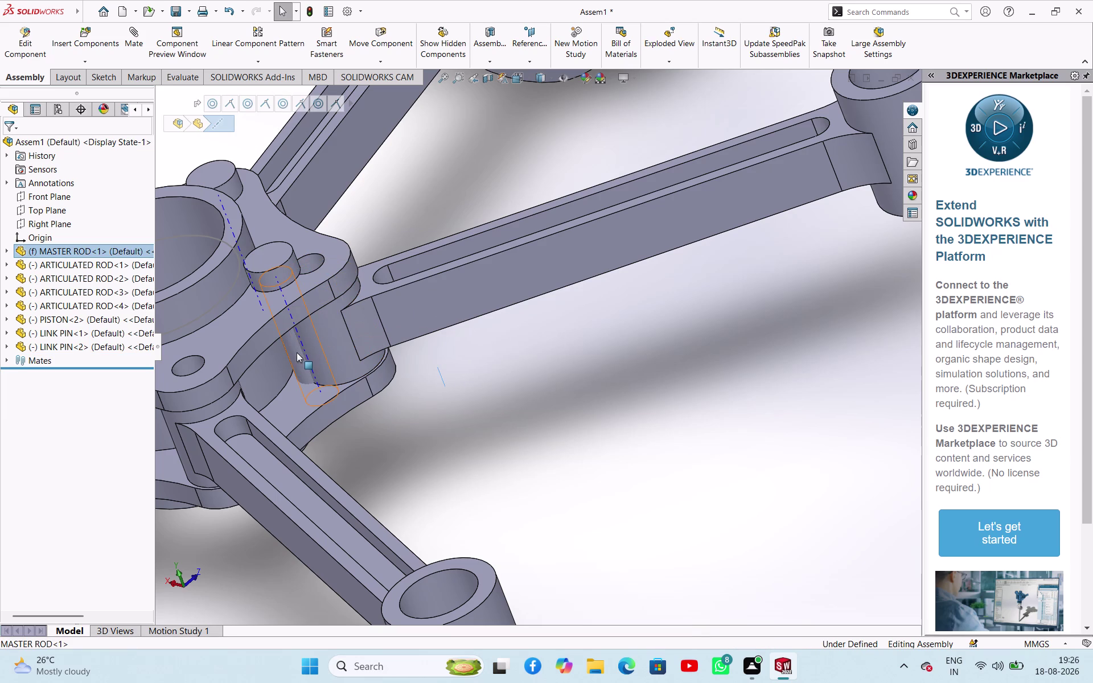
click(297, 353)
click(313, 263)
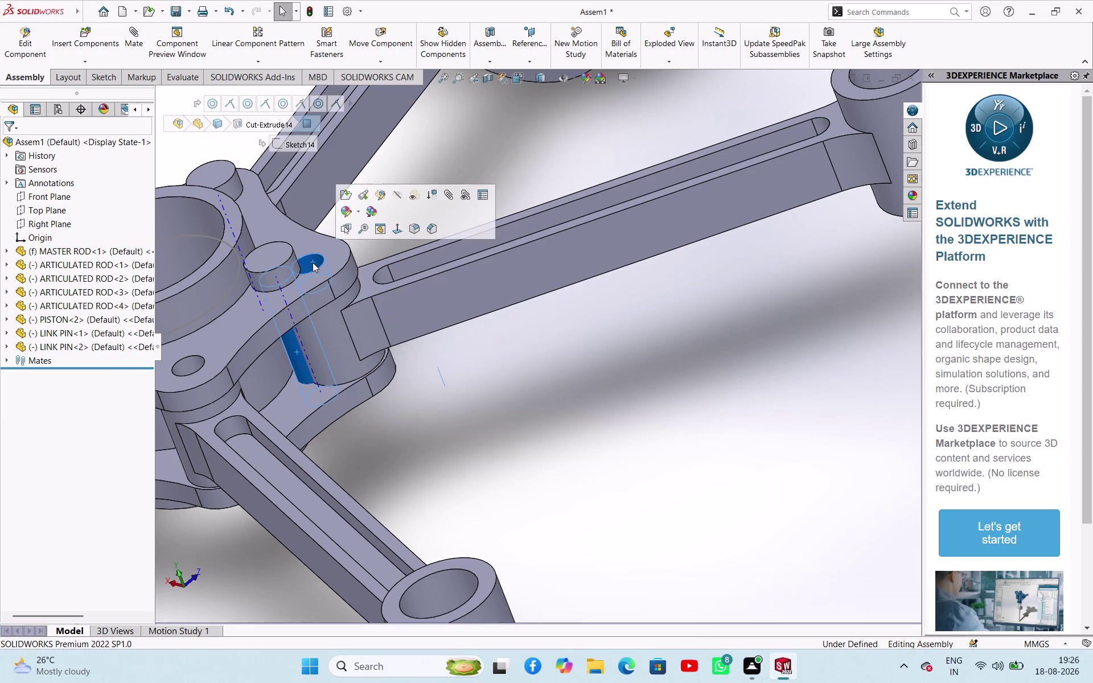
click(485, 354)
Undo the selection, the pin's last placement and the earlier mates.
key(ctrl+z)
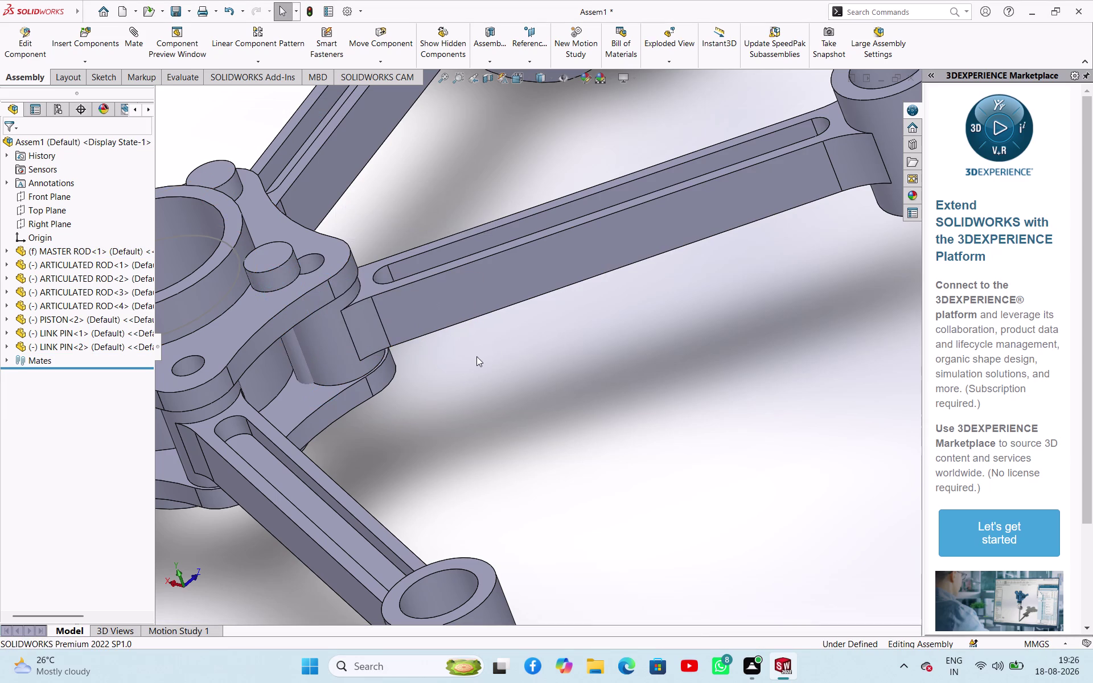
key(ctrl+z)
scroll(up, 3)
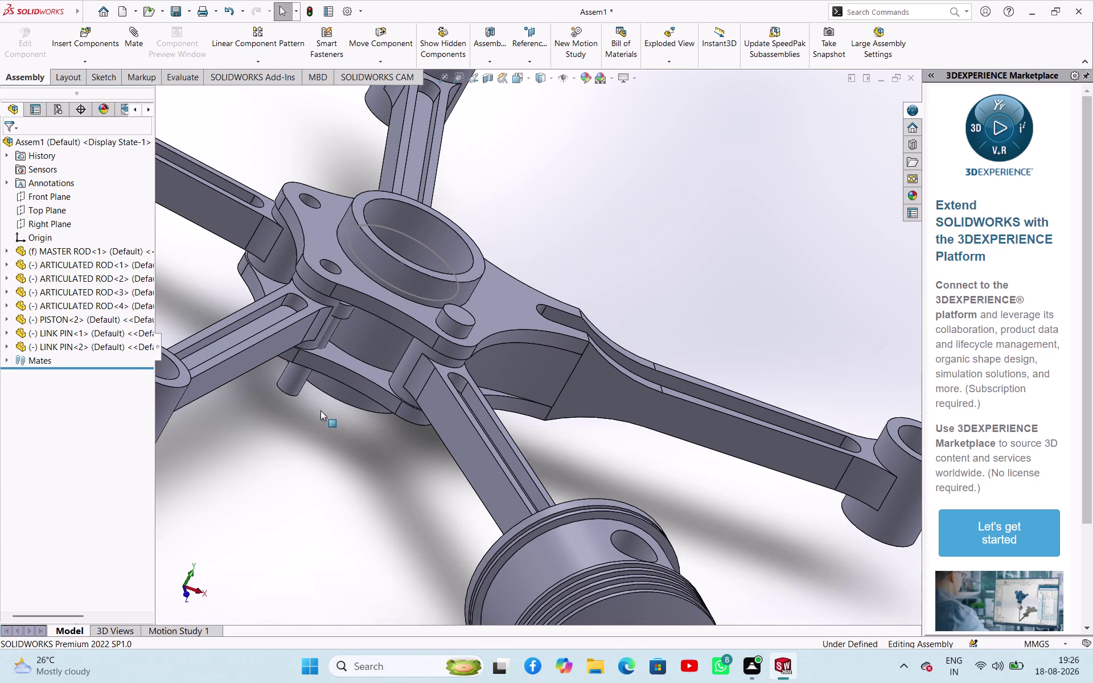
drag(288, 378, 333, 542)
click(298, 506)
key(ctrl+z)
key(ctrl+z)
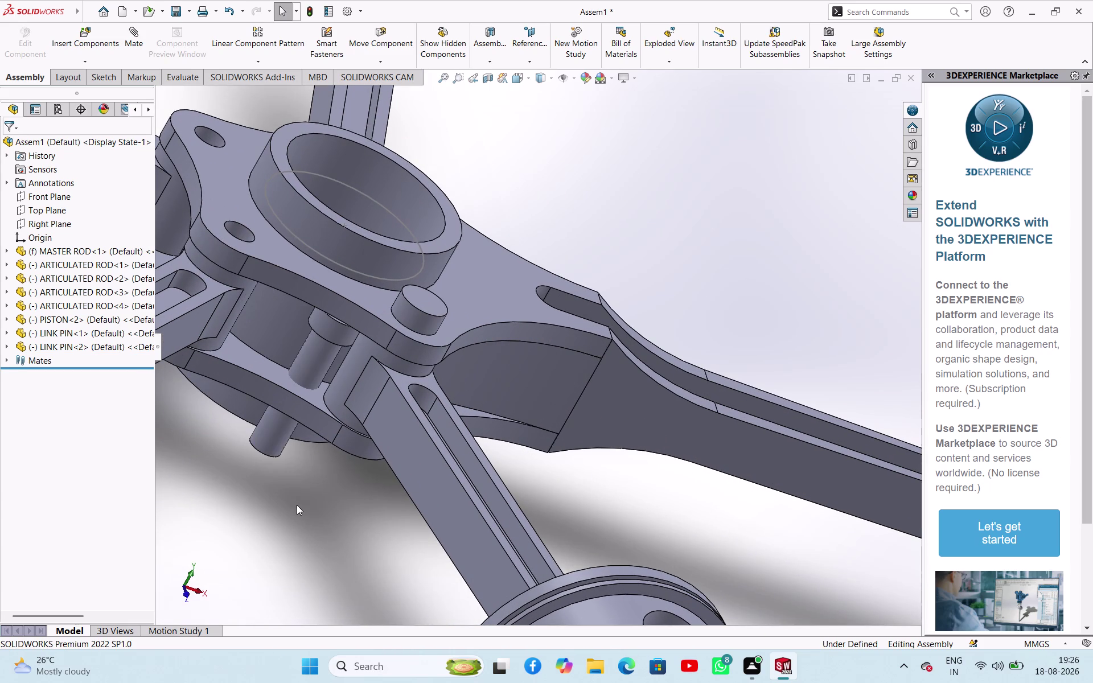
Remate the second pin concentric with the joint hole and slide it up into place.
click(307, 370)
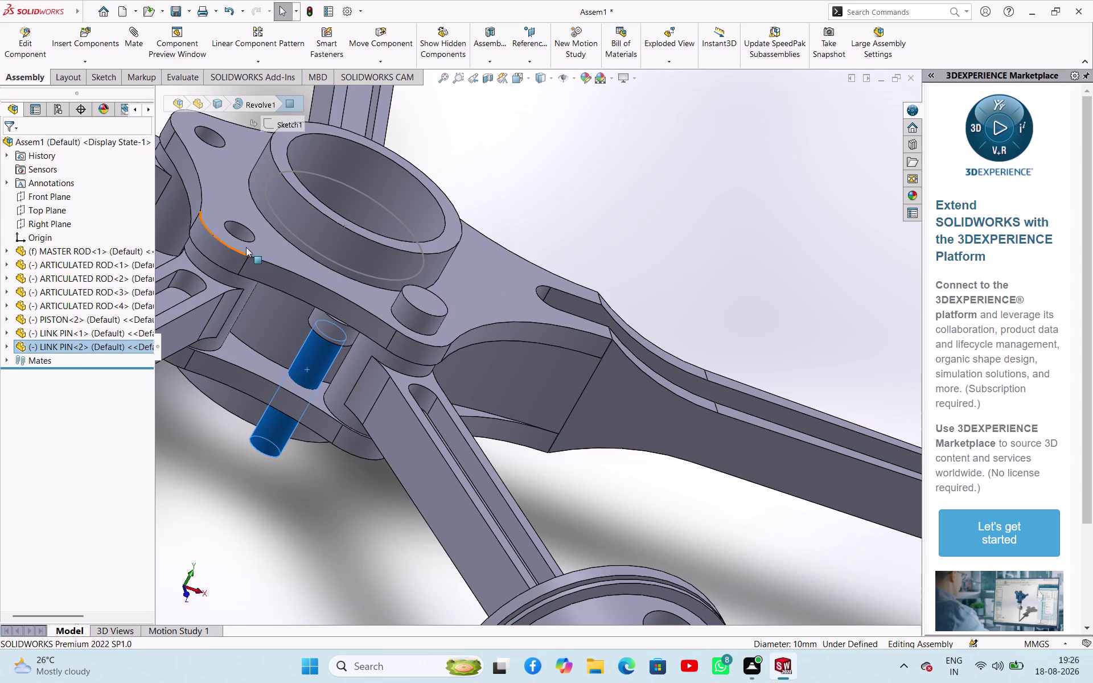
click(242, 231)
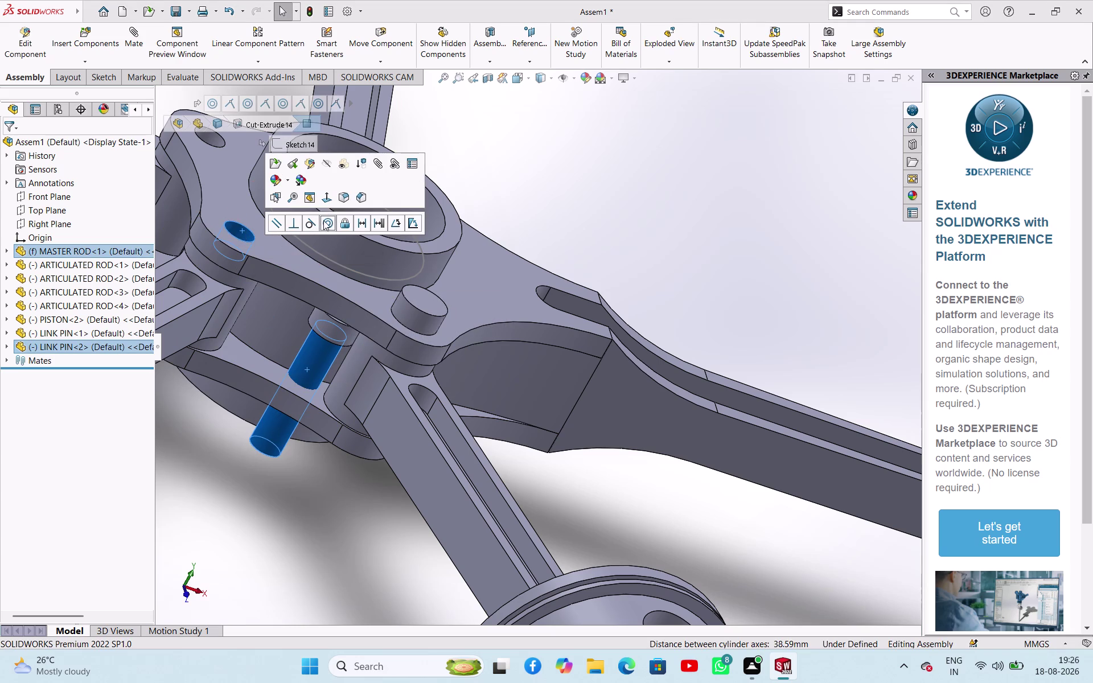
click(328, 219)
click(233, 451)
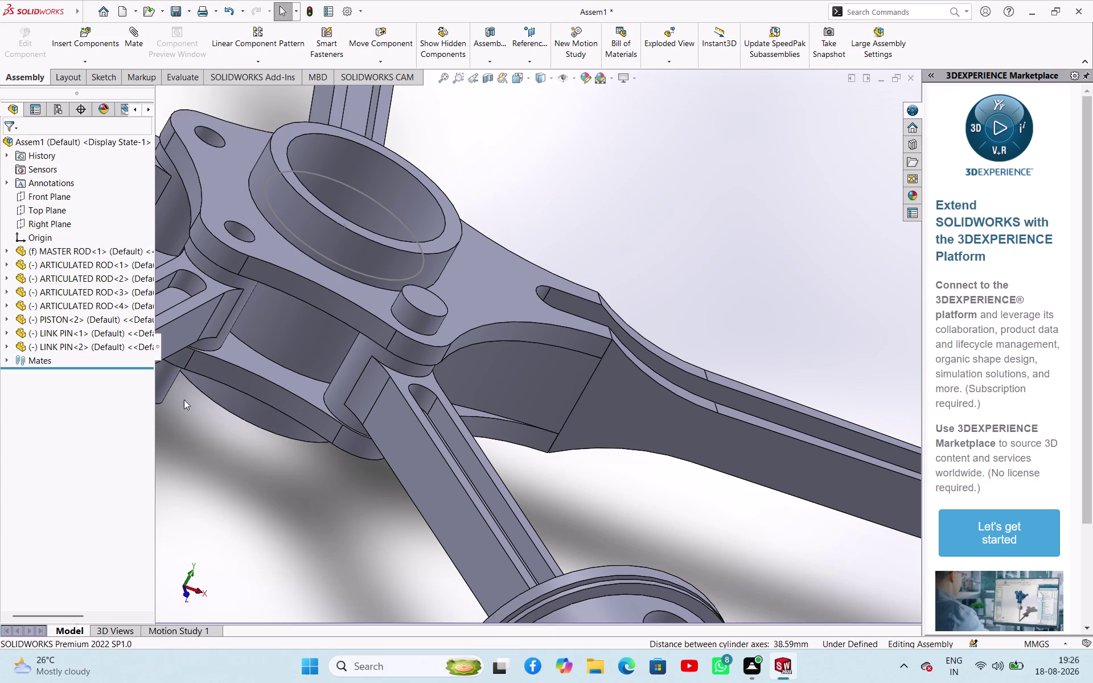
drag(170, 386, 222, 305)
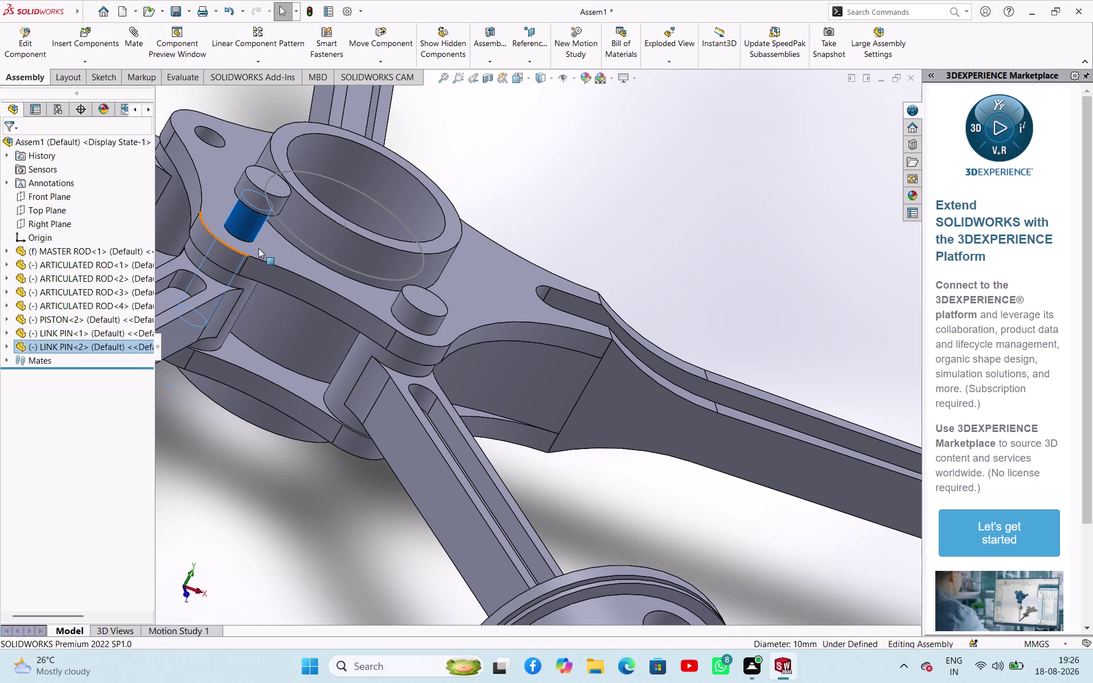
click(260, 248)
Seat the second pin's head flush against the rod face with a Coincident mate.
middle_drag(251, 436, 409, 358)
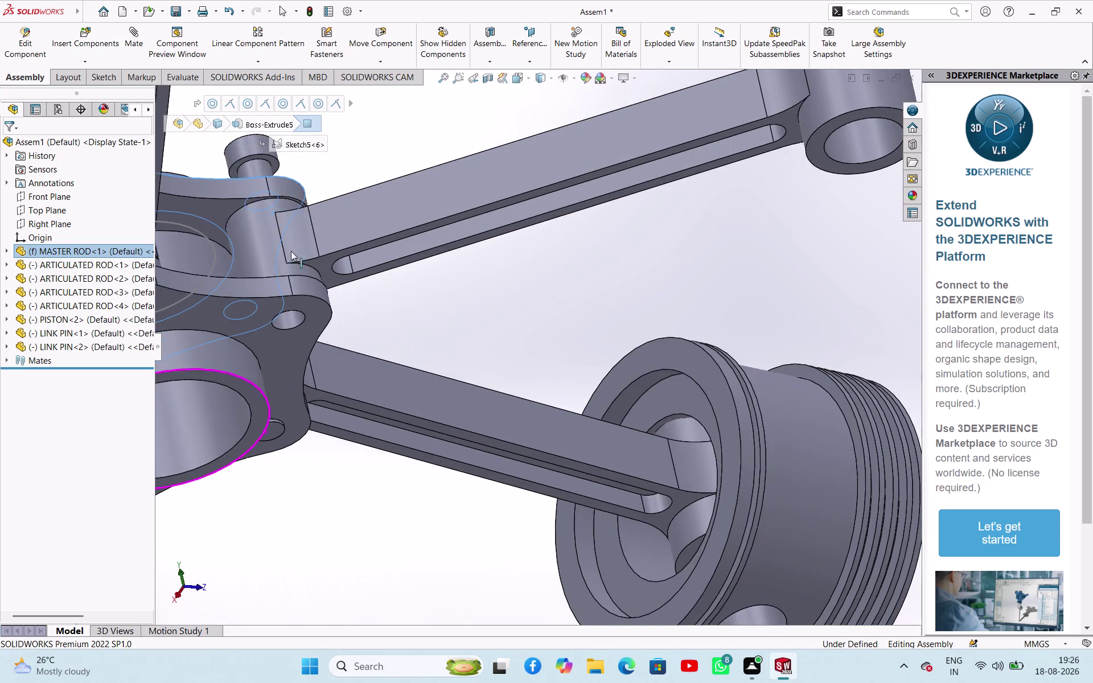
scroll(down, 3)
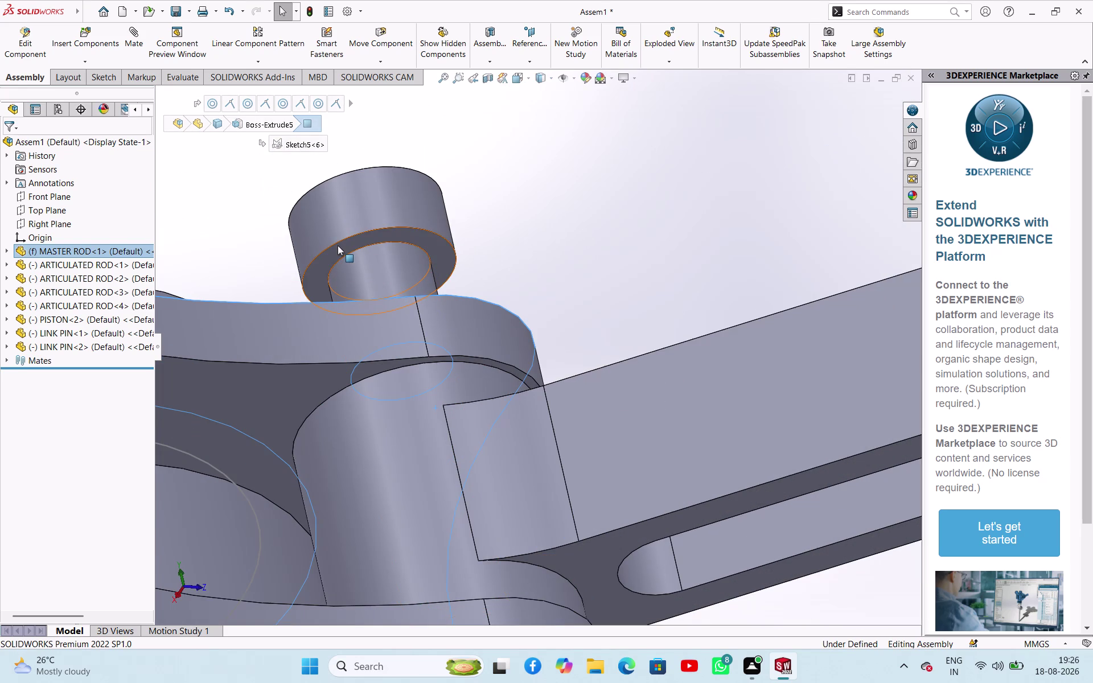
click(338, 245)
click(373, 237)
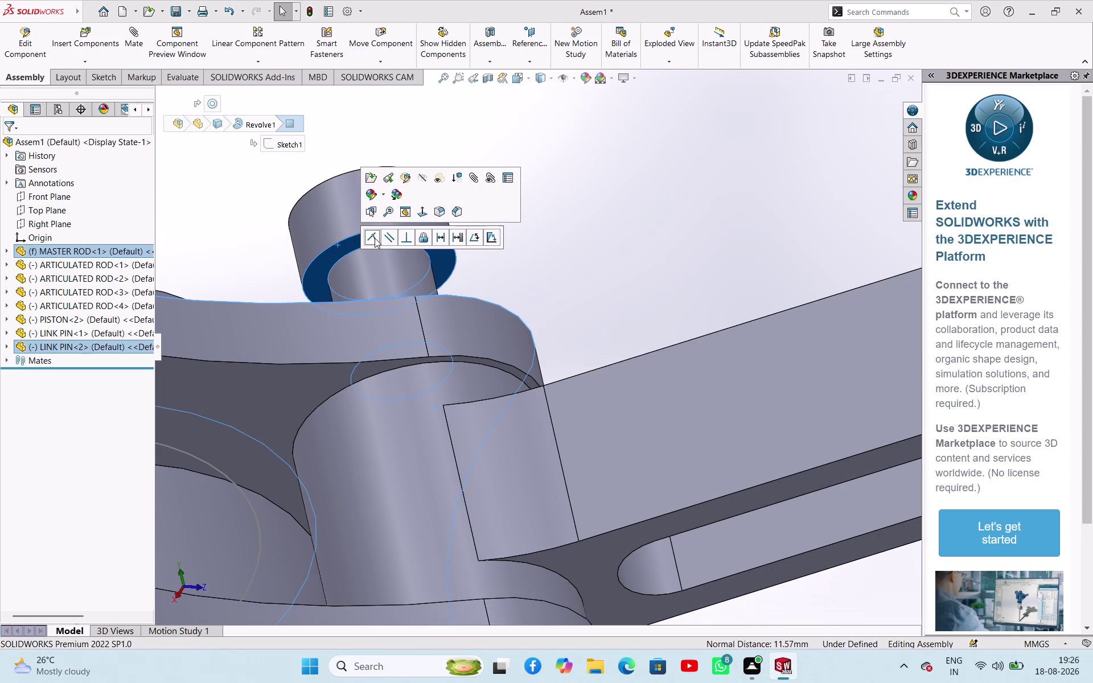
click(575, 276)
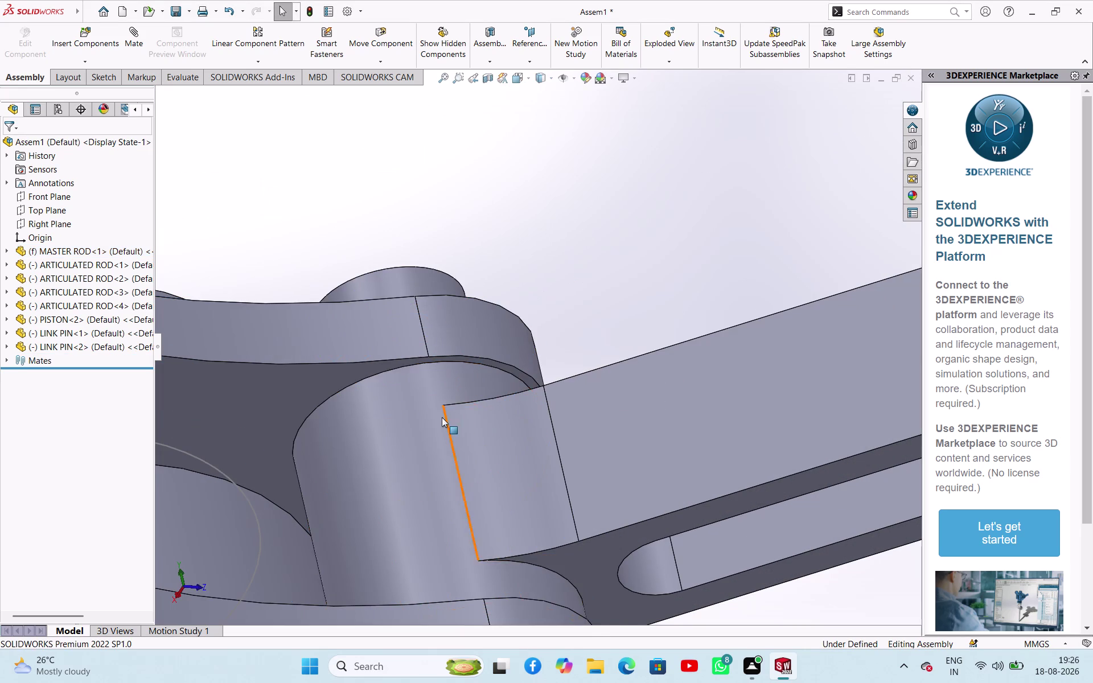
scroll(up, 3)
scroll(up, 3)
Orbit to the master rod's top and place a third link pin apart from the rod.
middle_drag(292, 294, 433, 428)
scroll(up, 3)
scroll(down, 3)
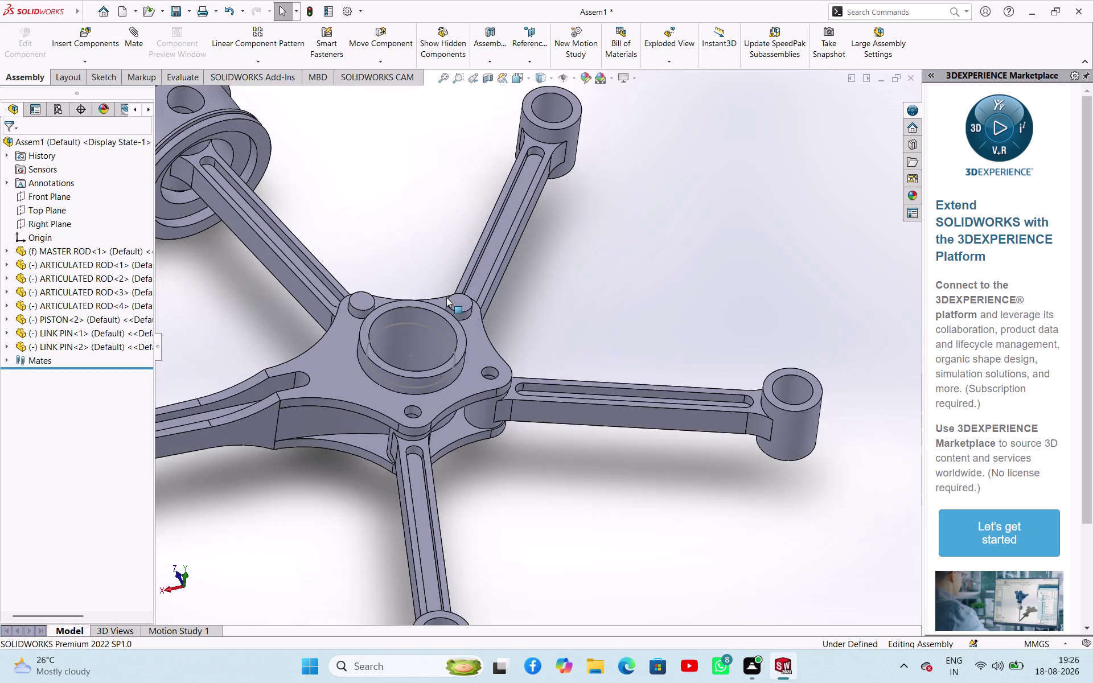
scroll(down, 3)
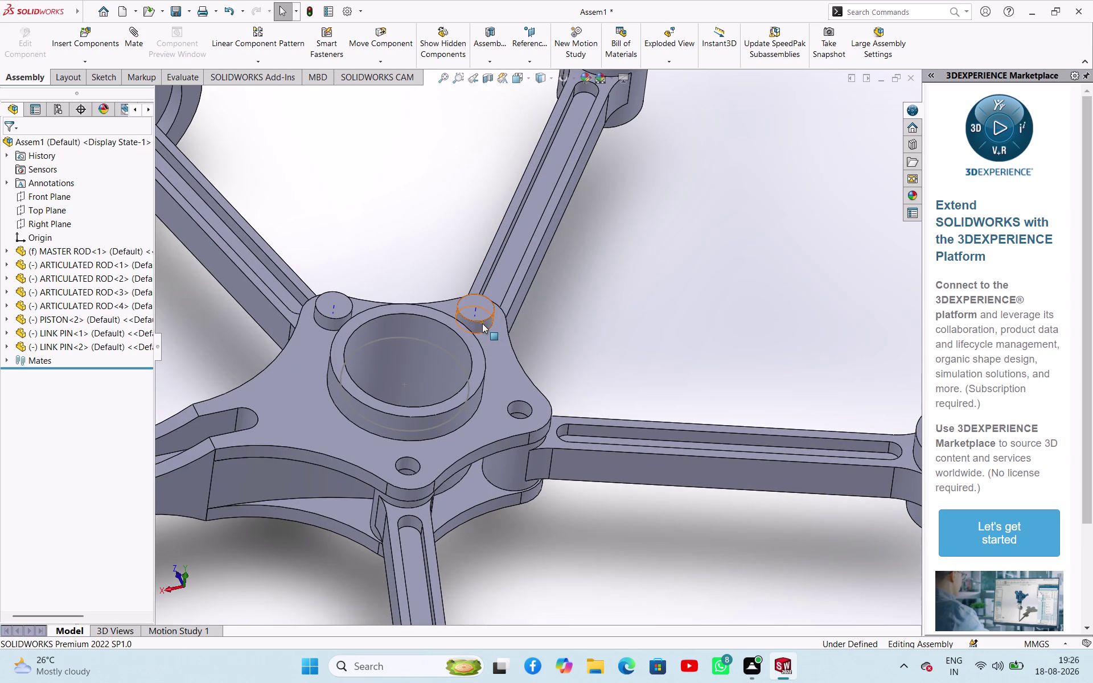
drag(483, 324, 618, 528)
click(646, 266)
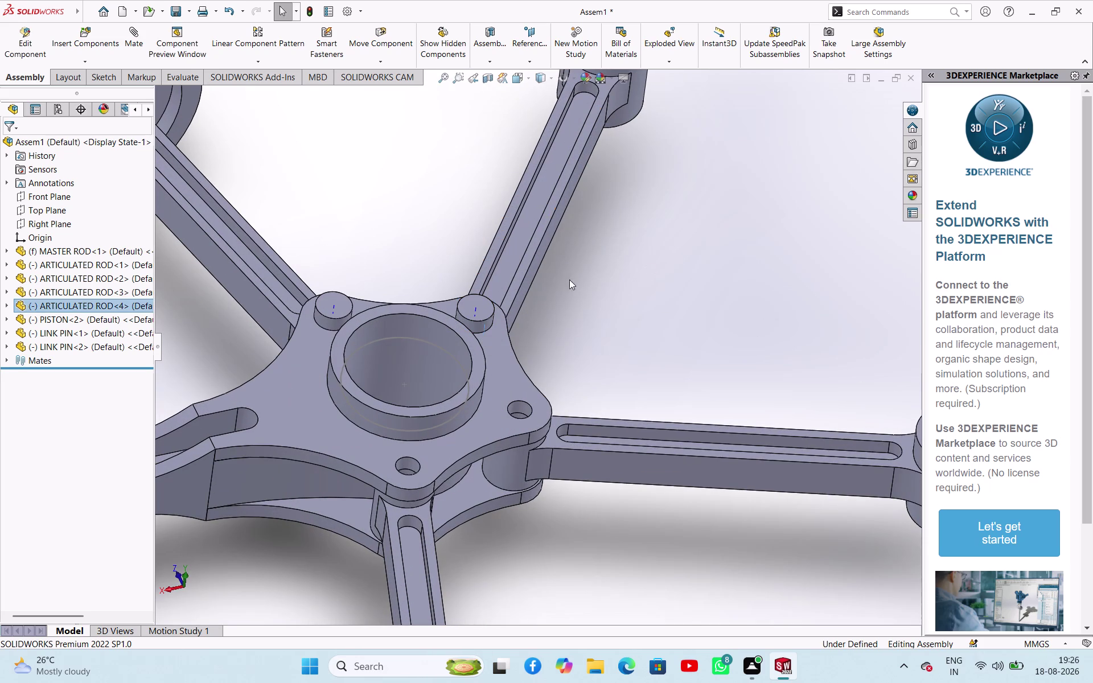
drag(333, 322, 621, 368)
click(622, 368)
Mate LINK PIN<3>'s cylindrical face concentric with its master rod hole.
drag(598, 540, 598, 534)
click(627, 376)
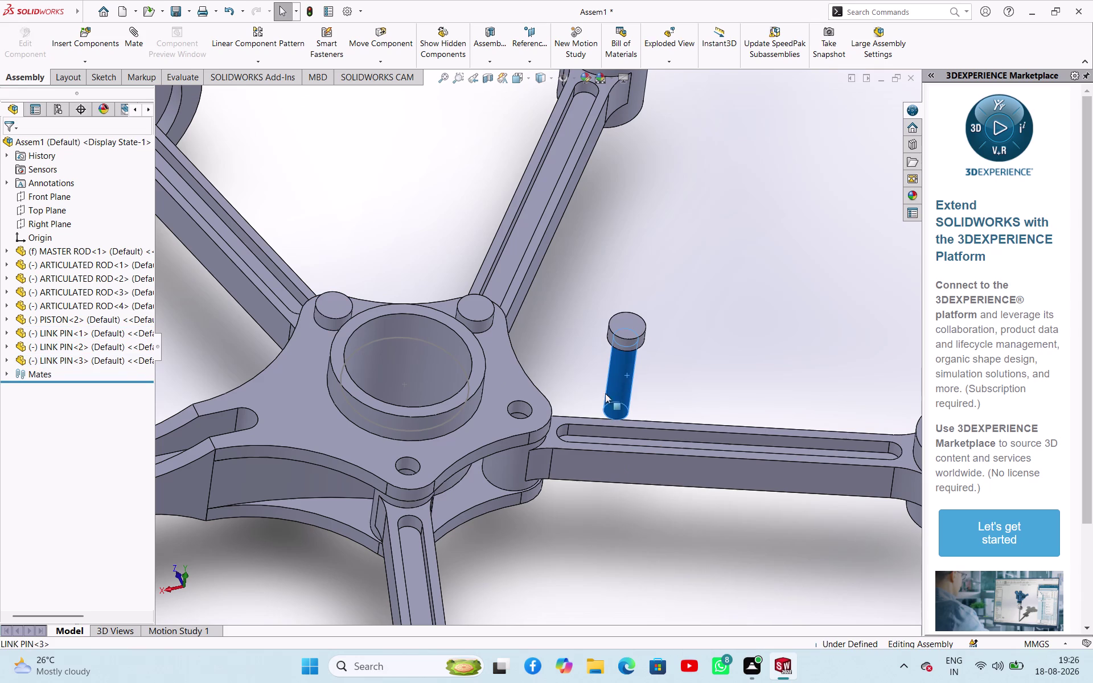
click(524, 407)
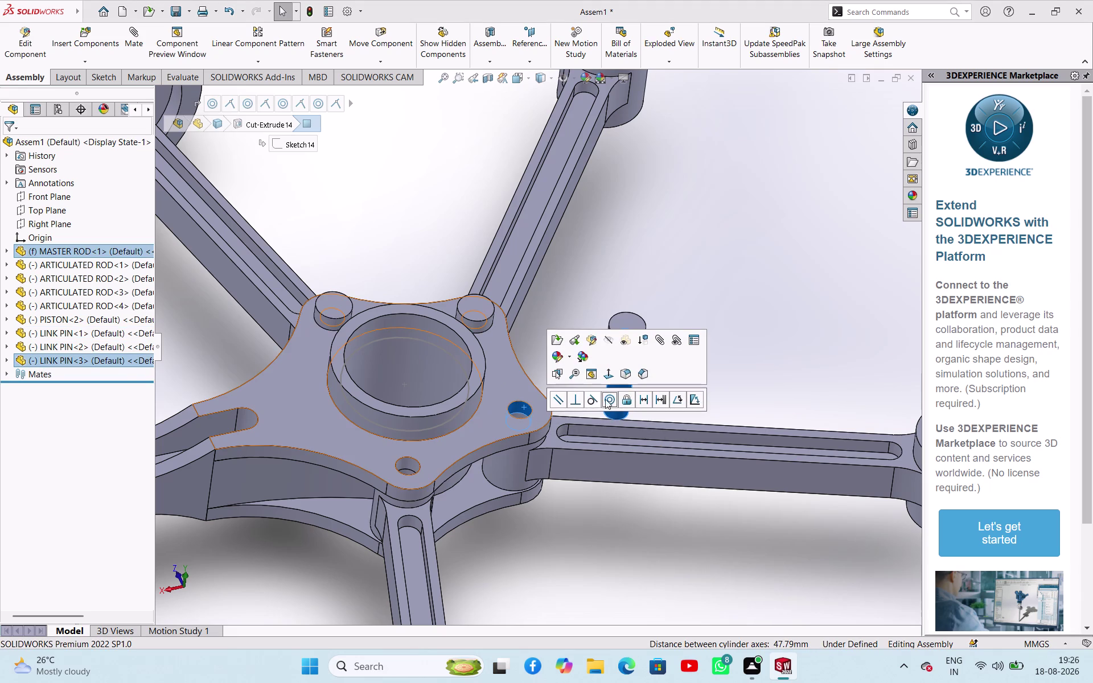
click(612, 397)
click(587, 512)
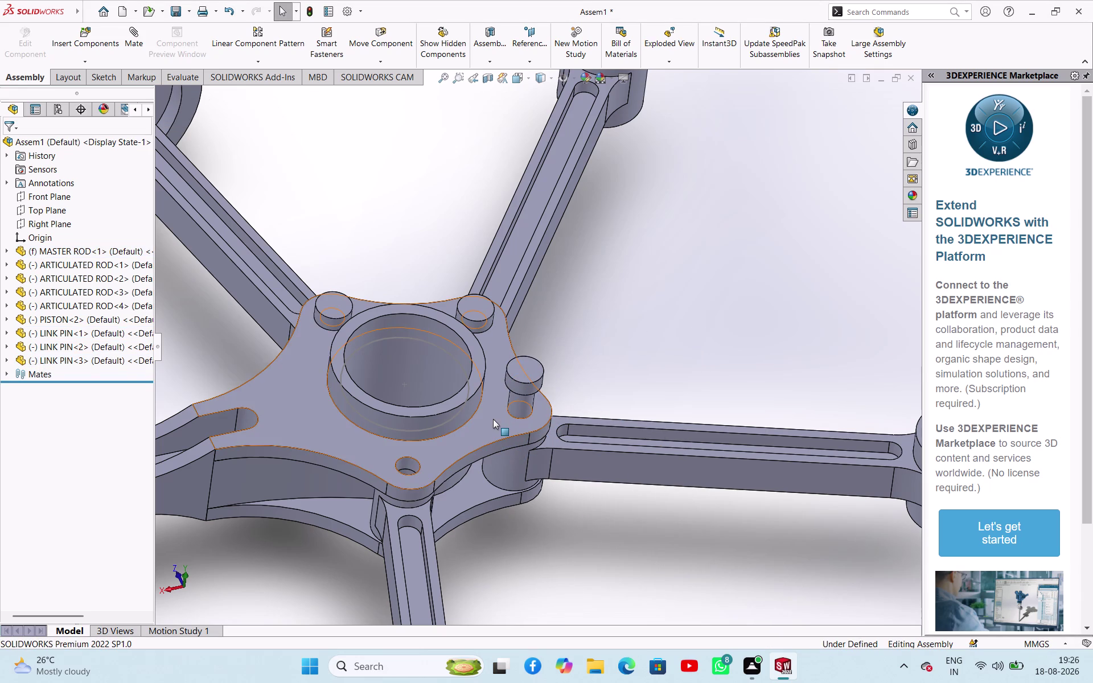
Make LINK PIN<3>'s head underside coincident with the master rod face.
click(493, 419)
middle_drag(560, 546, 545, 343)
scroll(down, 3)
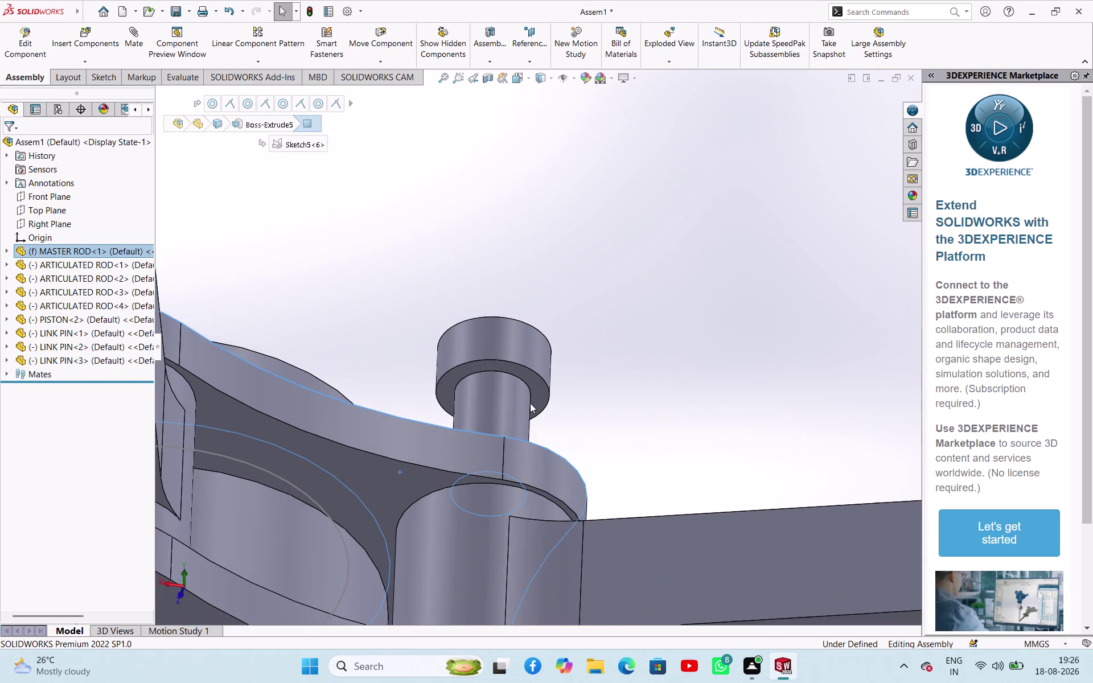
click(541, 400)
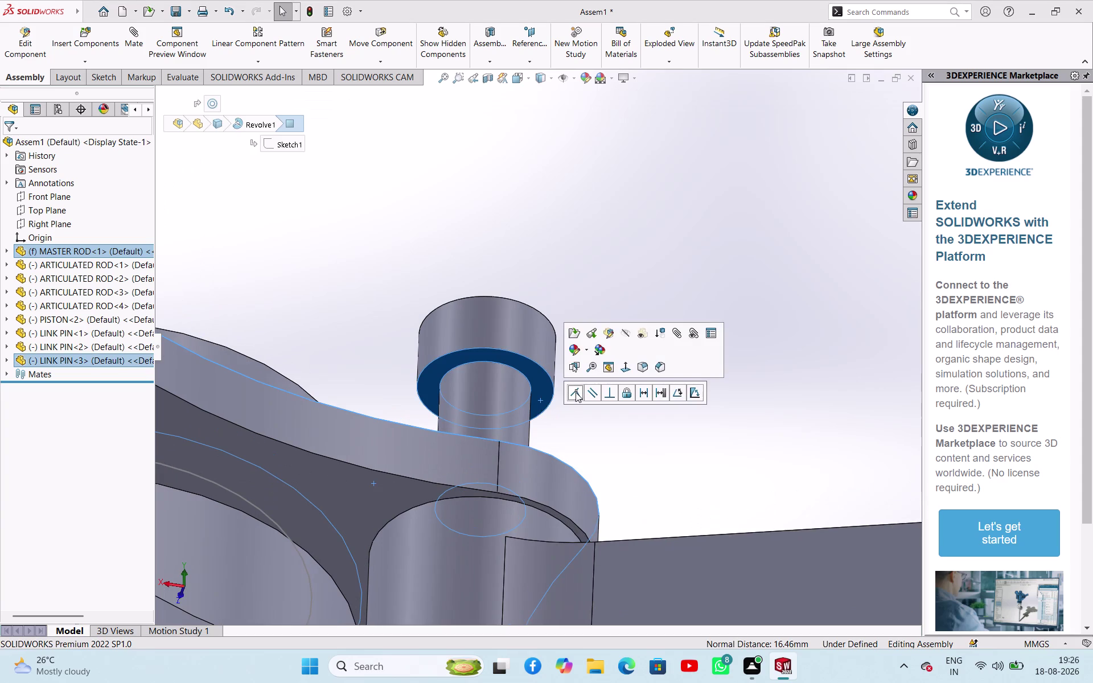
click(576, 392)
click(637, 435)
Orbit to another rod joint and start copying LINK PIN<1>.
scroll(up, 3)
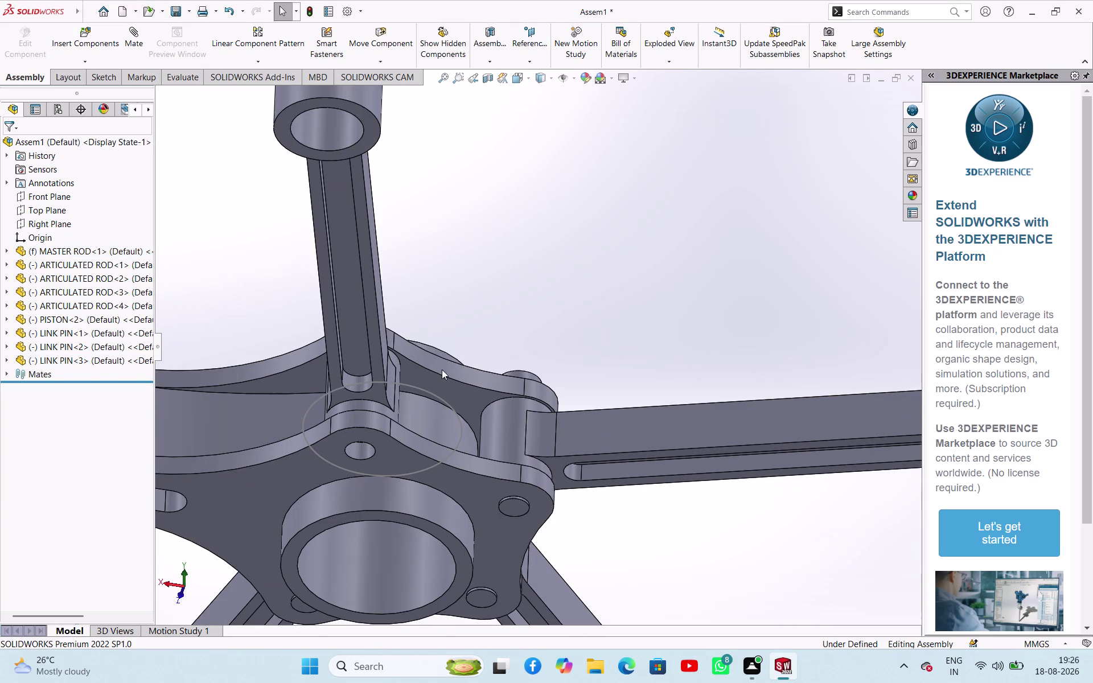
middle_drag(414, 261, 546, 440)
scroll(up, 3)
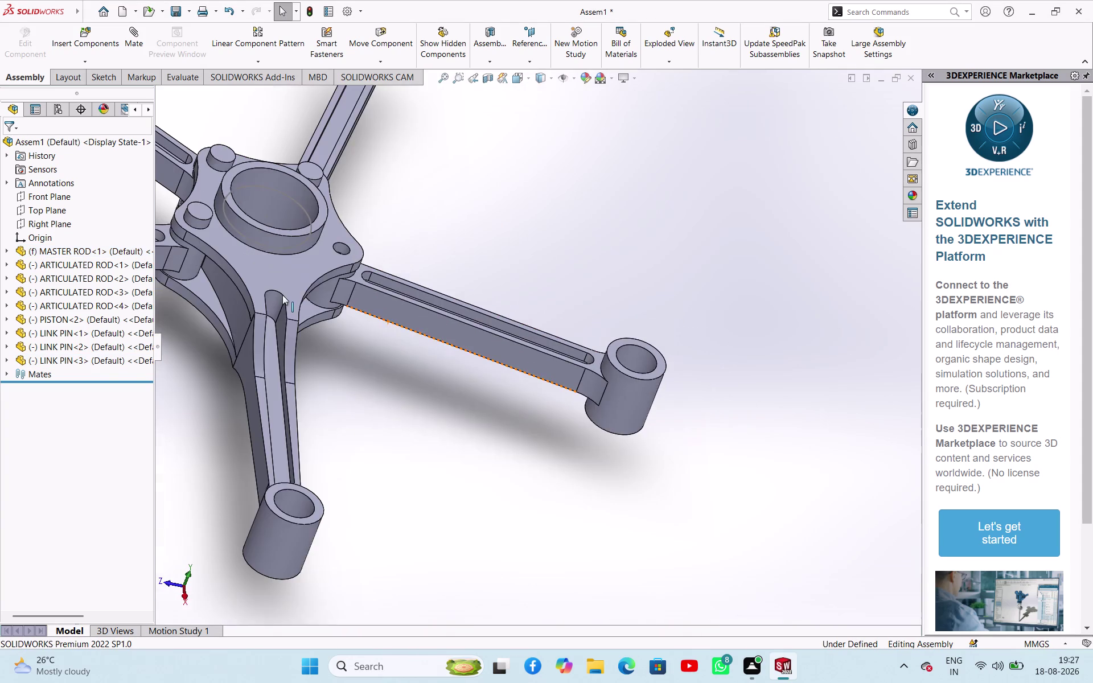
scroll(up, 3)
scroll(down, 3)
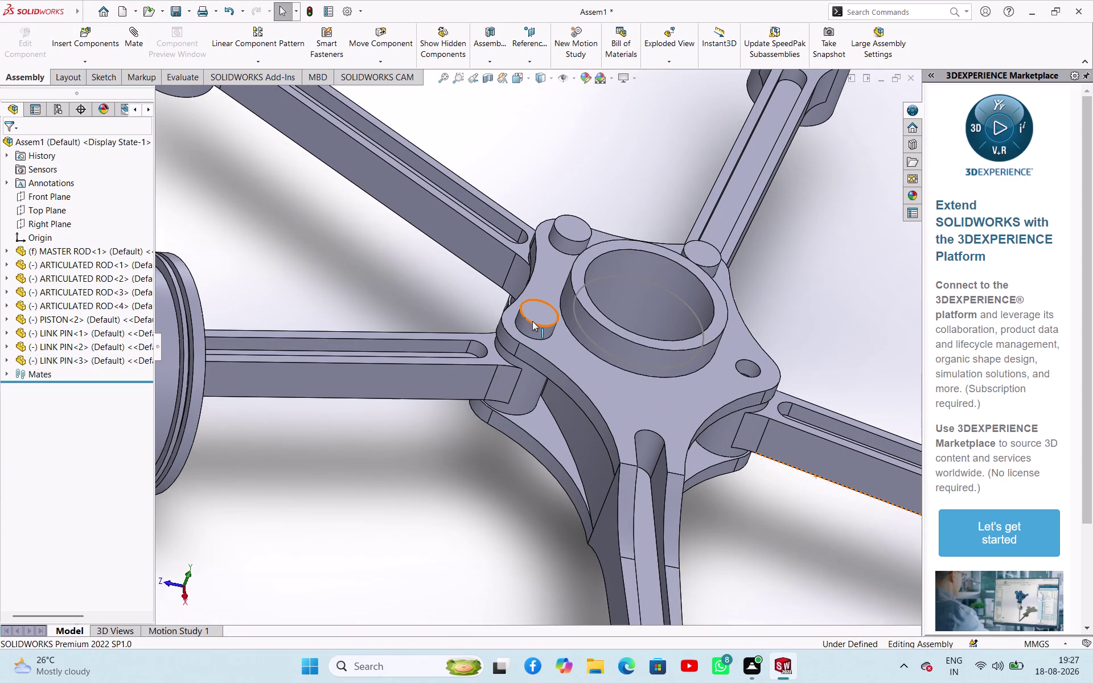
drag(535, 329, 452, 438)
click(394, 450)
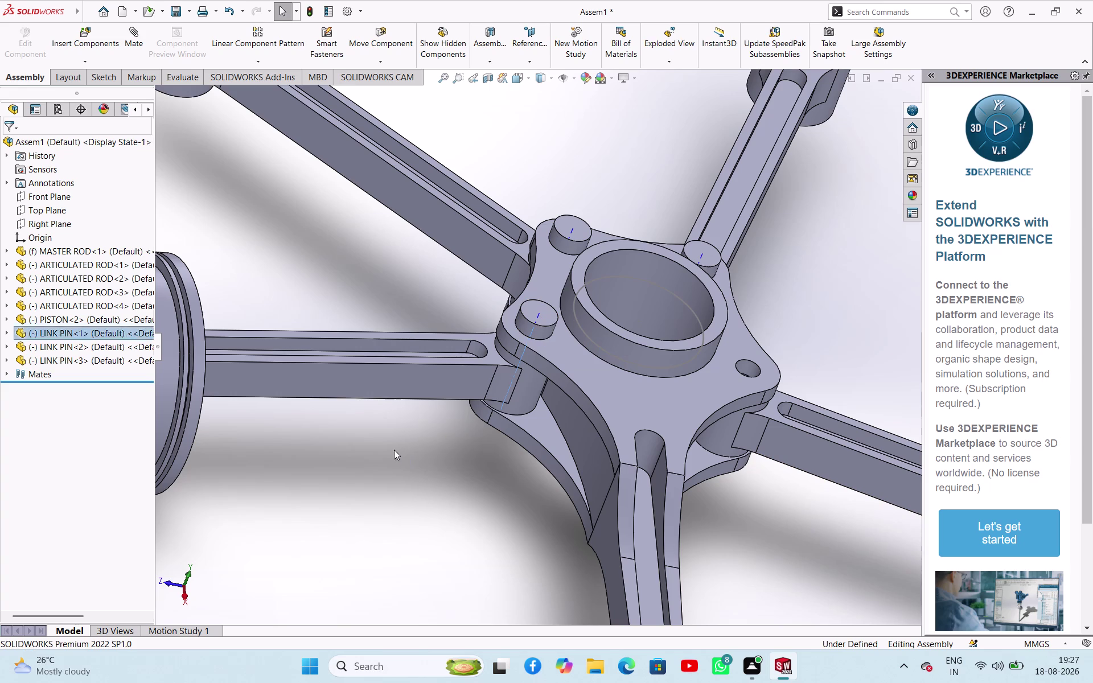
drag(526, 326, 457, 440)
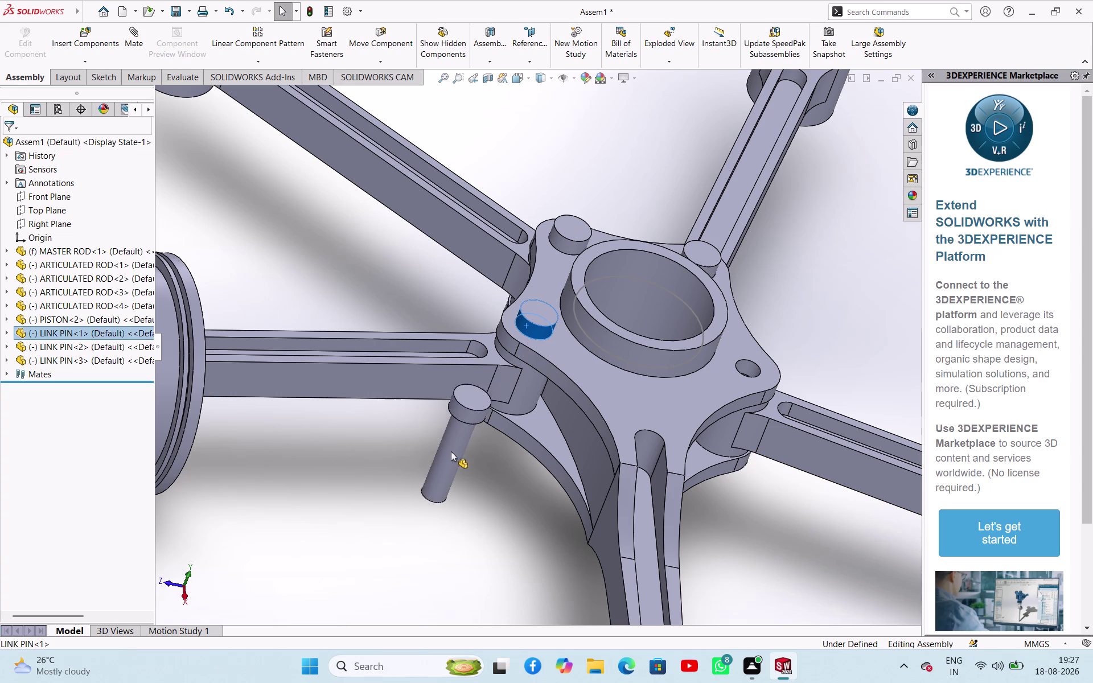
Drop the LINK PIN<4> copy beside the master rod.
drag(457, 439, 446, 465)
click(476, 479)
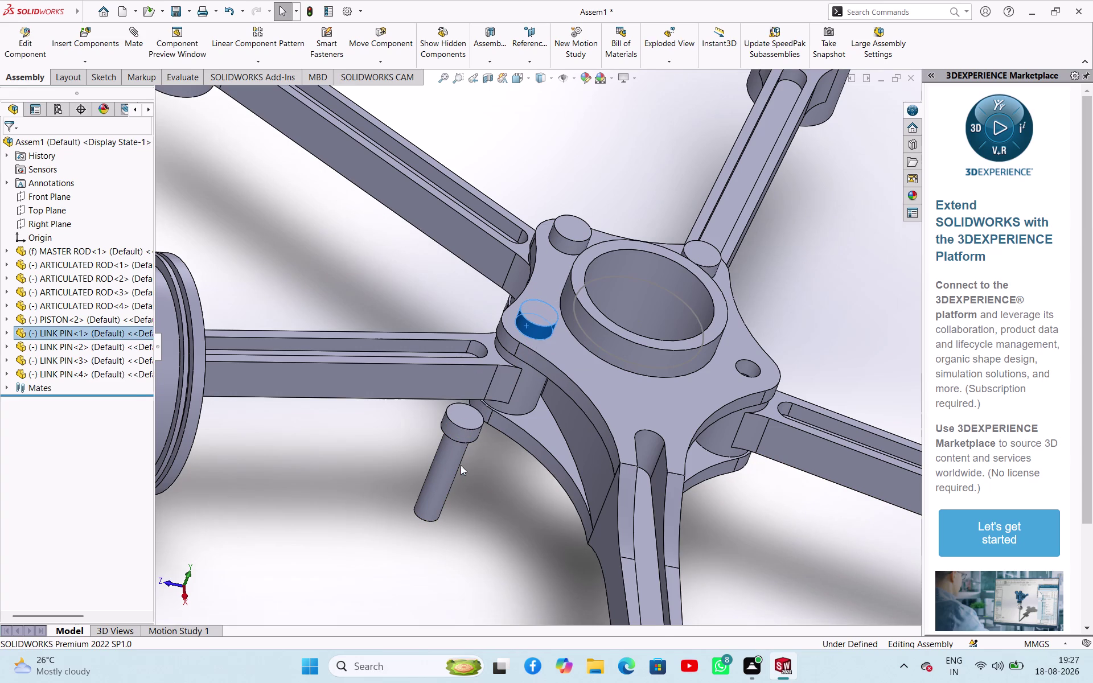
click(453, 459)
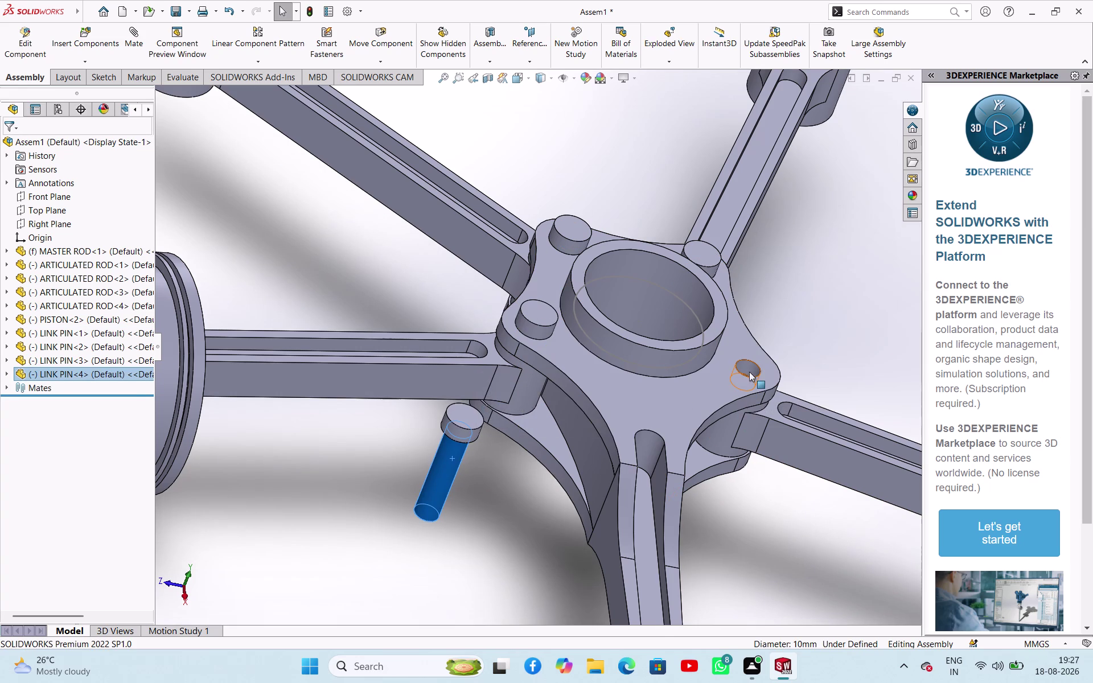
click(750, 371)
click(720, 533)
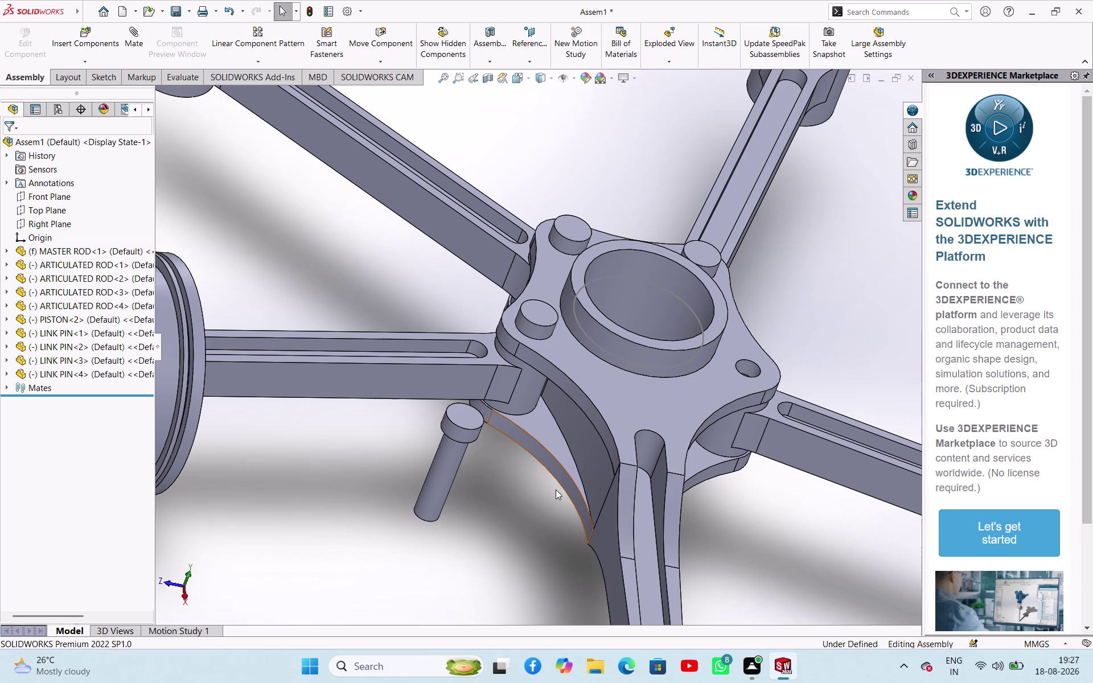
Mate LINK PIN<4> concentric with the empty master rod hole and slide it along the axis.
click(432, 480)
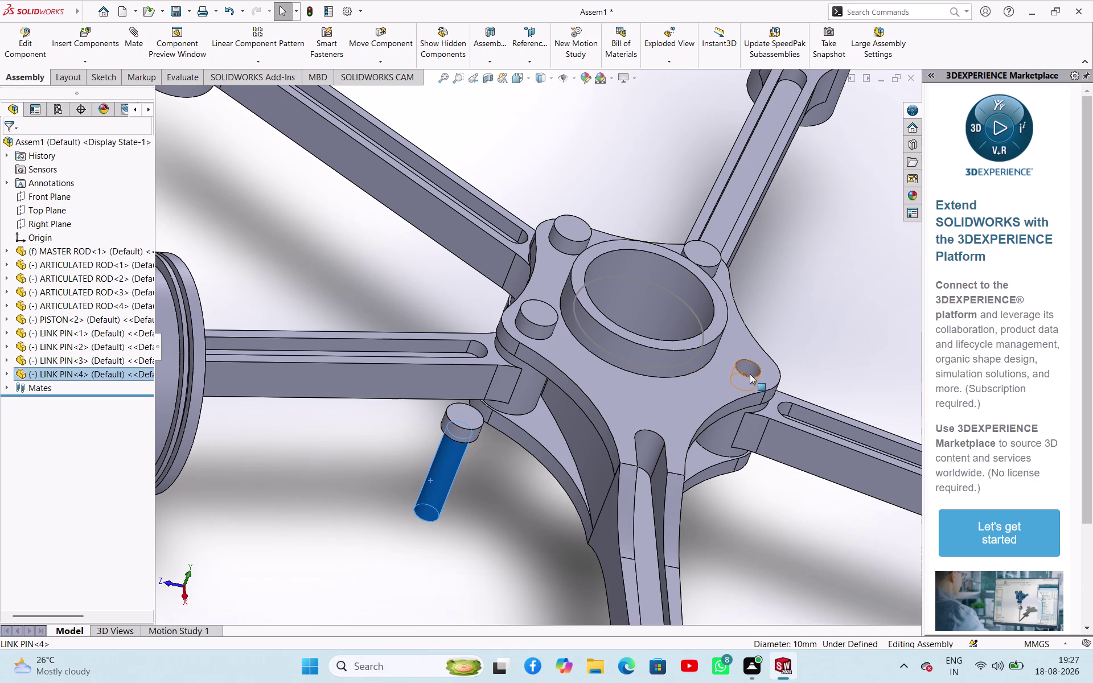
click(750, 370)
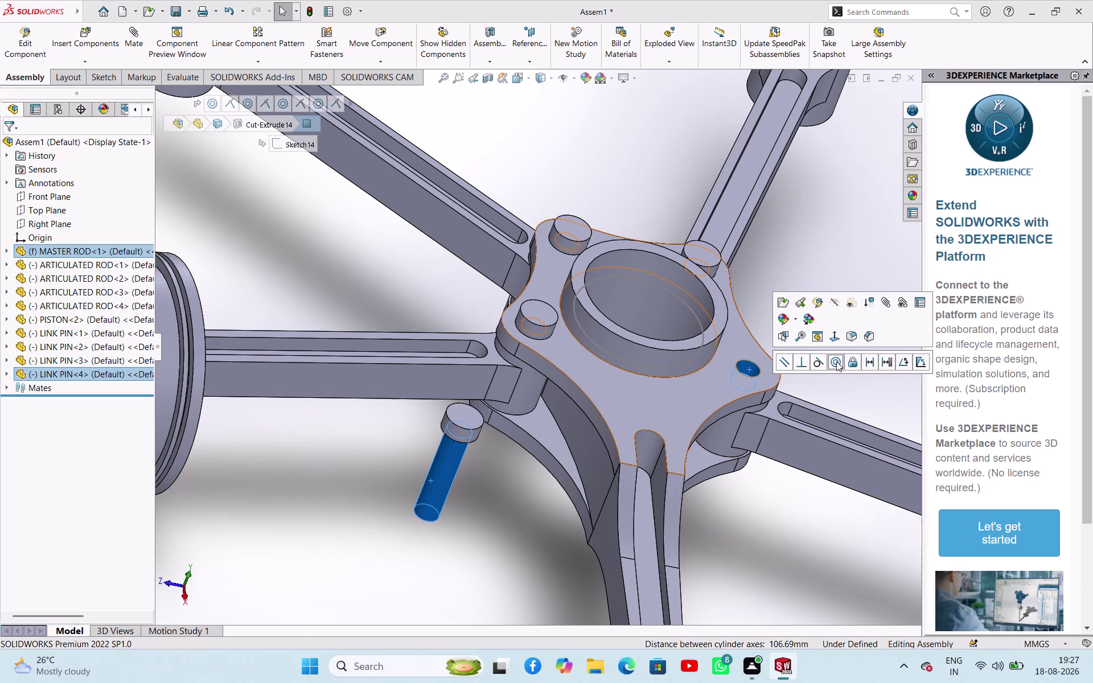
click(838, 362)
click(764, 511)
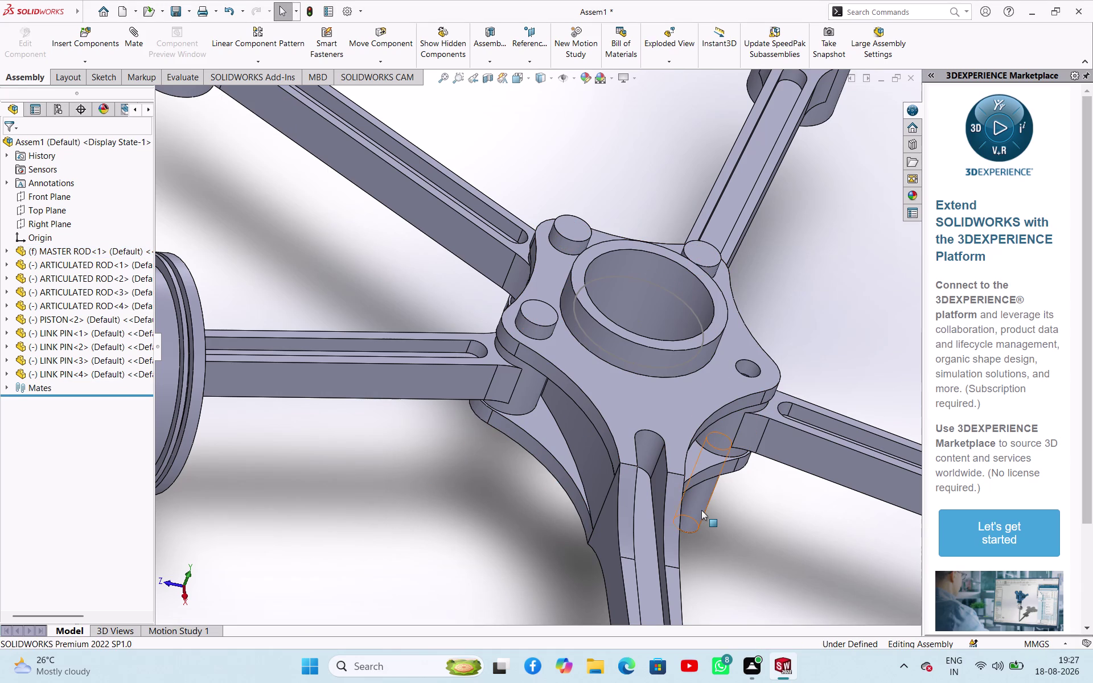
drag(701, 510, 778, 397)
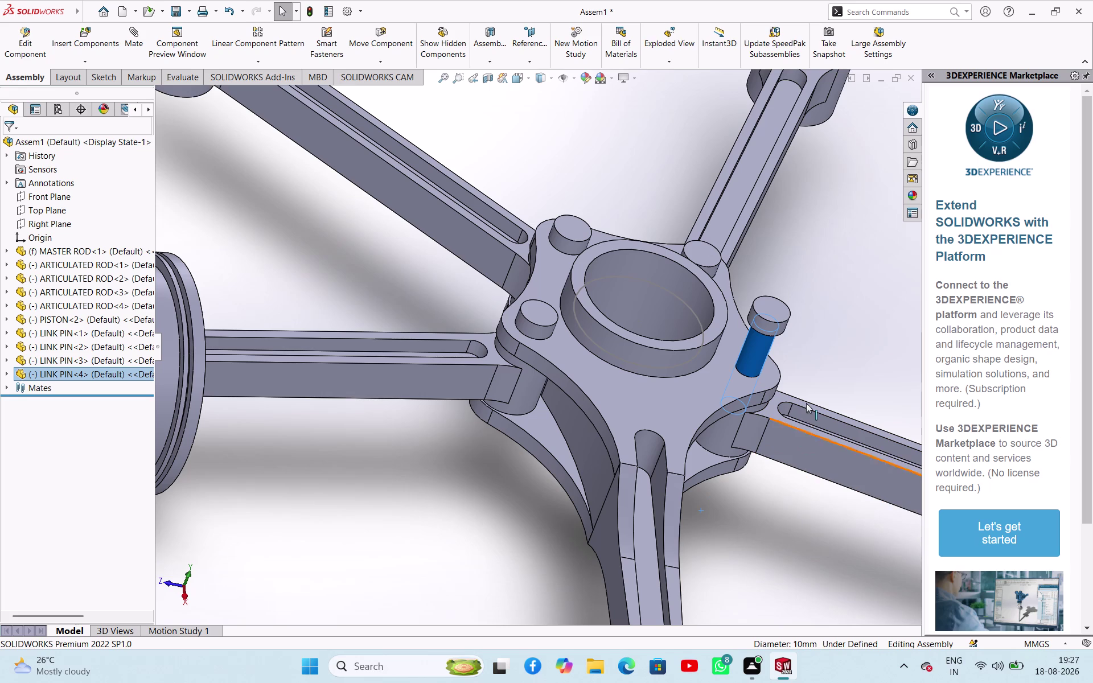
scroll(up, 3)
middle_drag(734, 522, 728, 387)
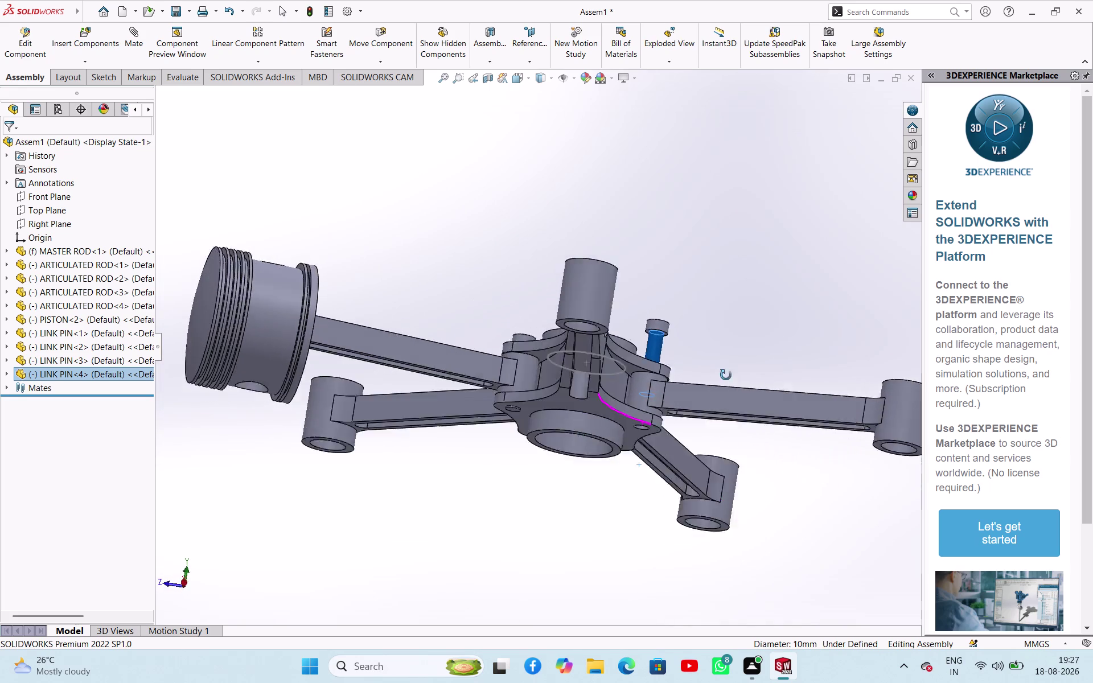
middle_drag(728, 387, 727, 310)
scroll(down, 3)
Pick LINK PIN<4>'s head underside and the rod face to set the head flush.
click(665, 385)
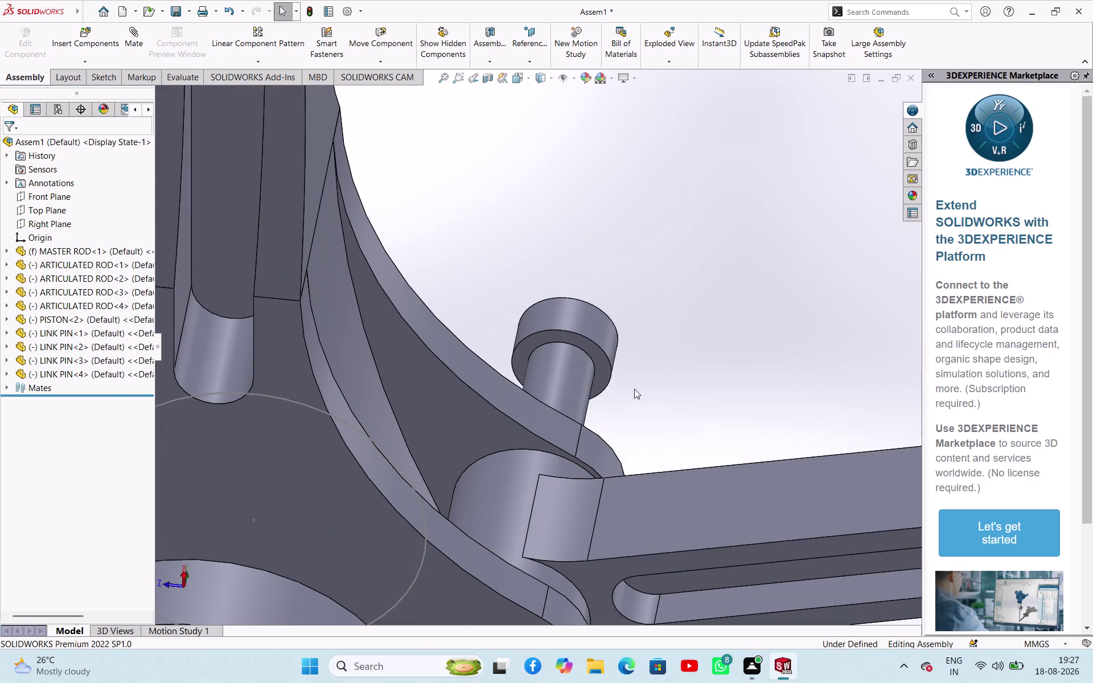
click(604, 374)
scroll(up, 3)
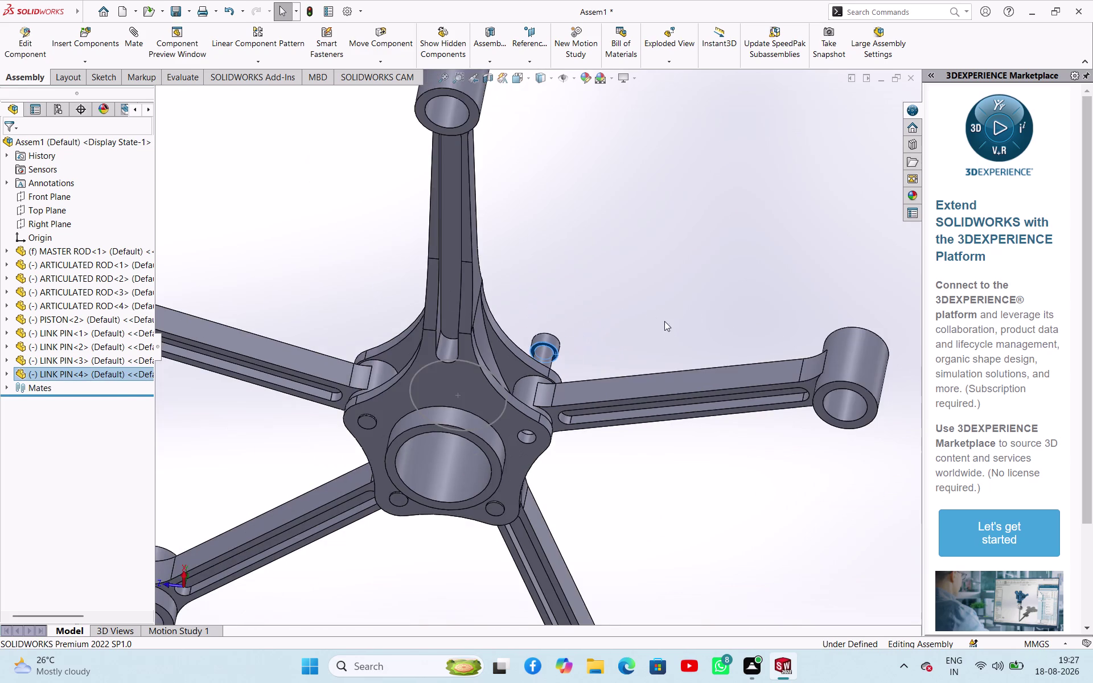
middle_drag(666, 329, 594, 639)
click(485, 340)
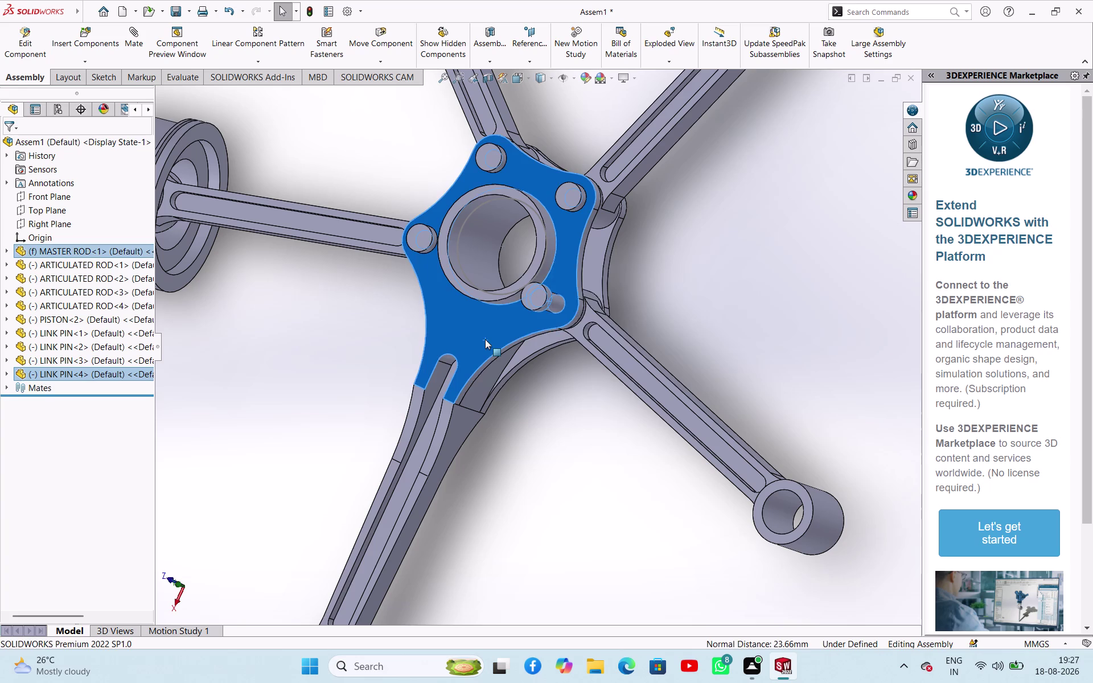
click(517, 333)
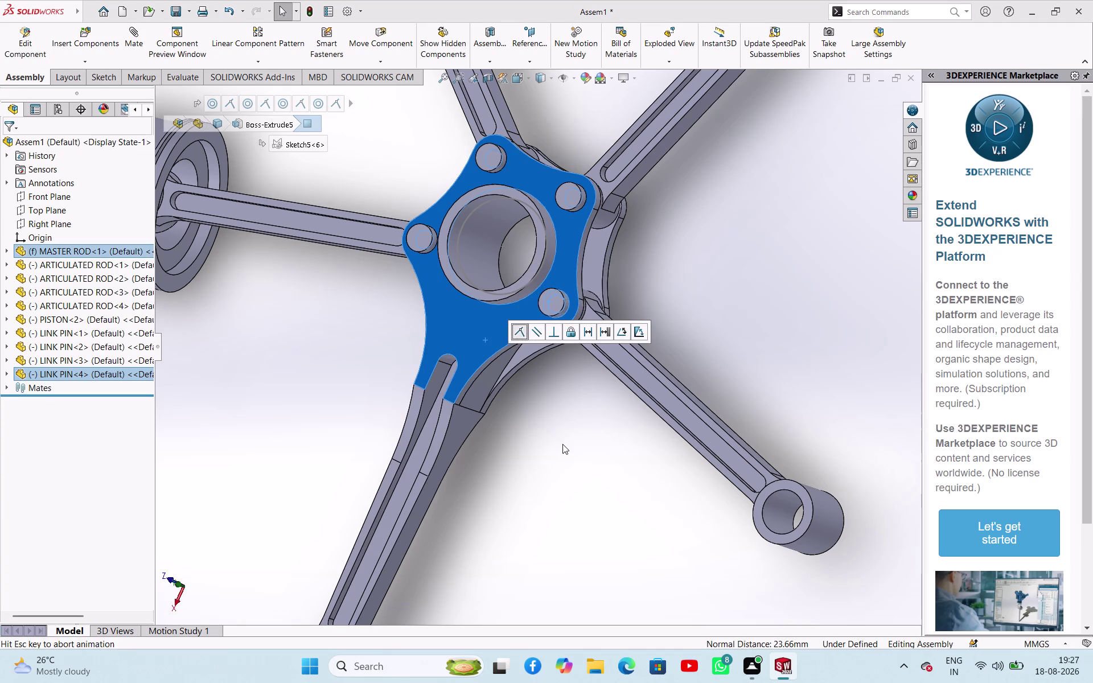
click(562, 444)
middle_drag(534, 457, 500, 378)
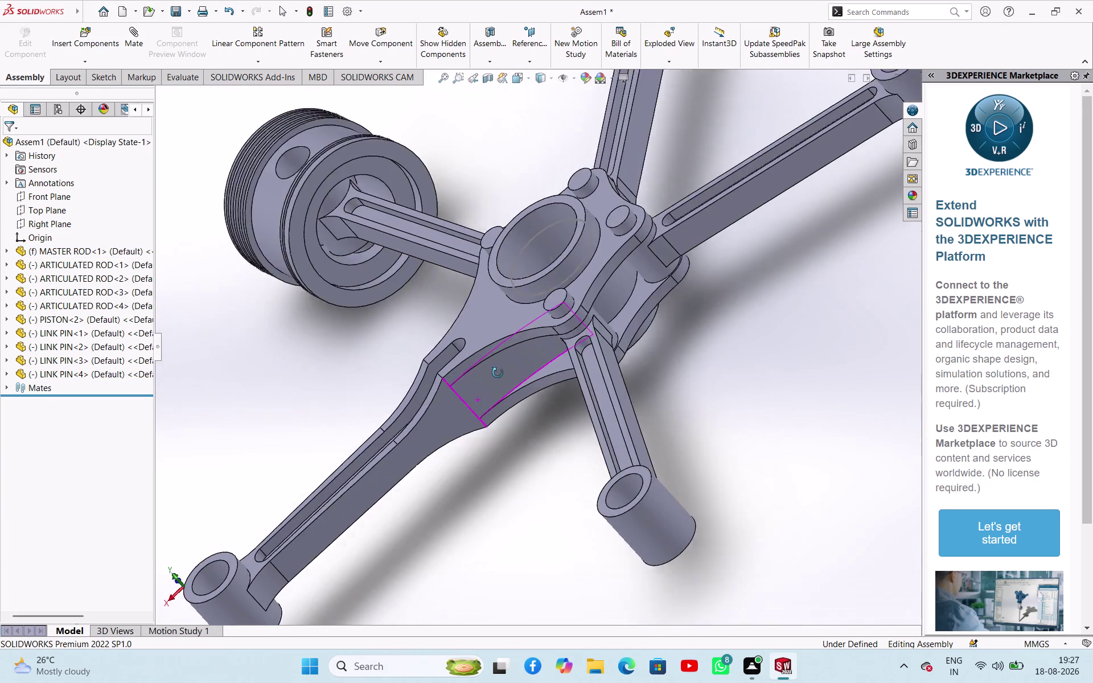
Select the second piston's bore face and the articulated rod end face inside it for a mate.
middle_drag(500, 377, 482, 345)
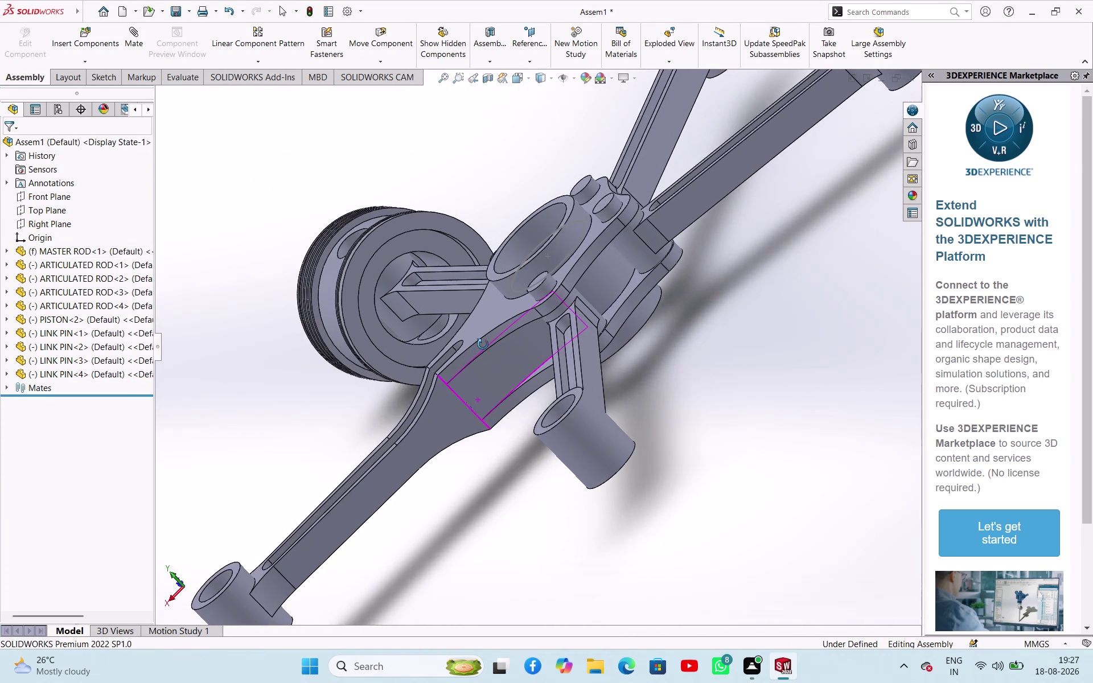
middle_drag(481, 344, 440, 296)
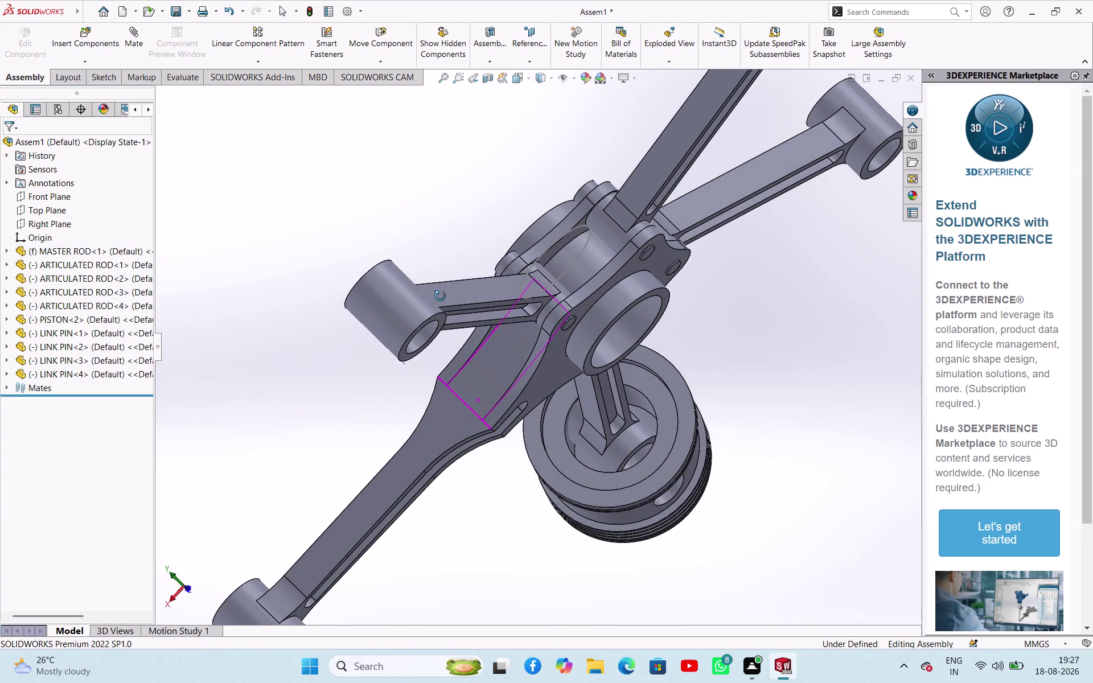
middle_drag(440, 296, 521, 315)
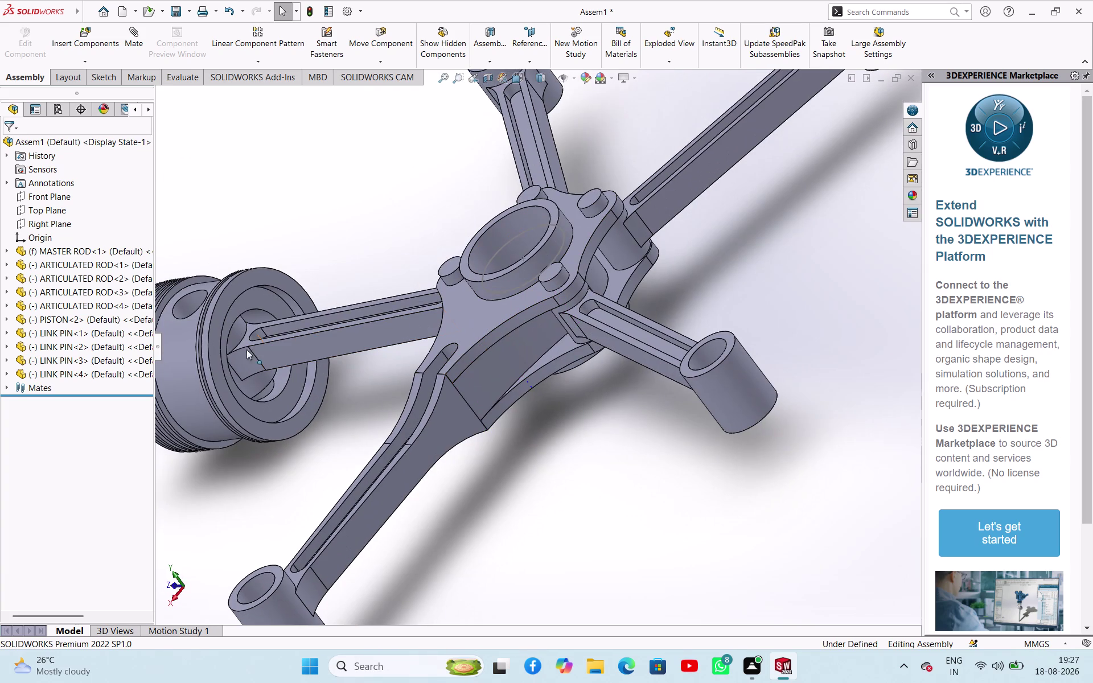
drag(202, 417, 186, 389)
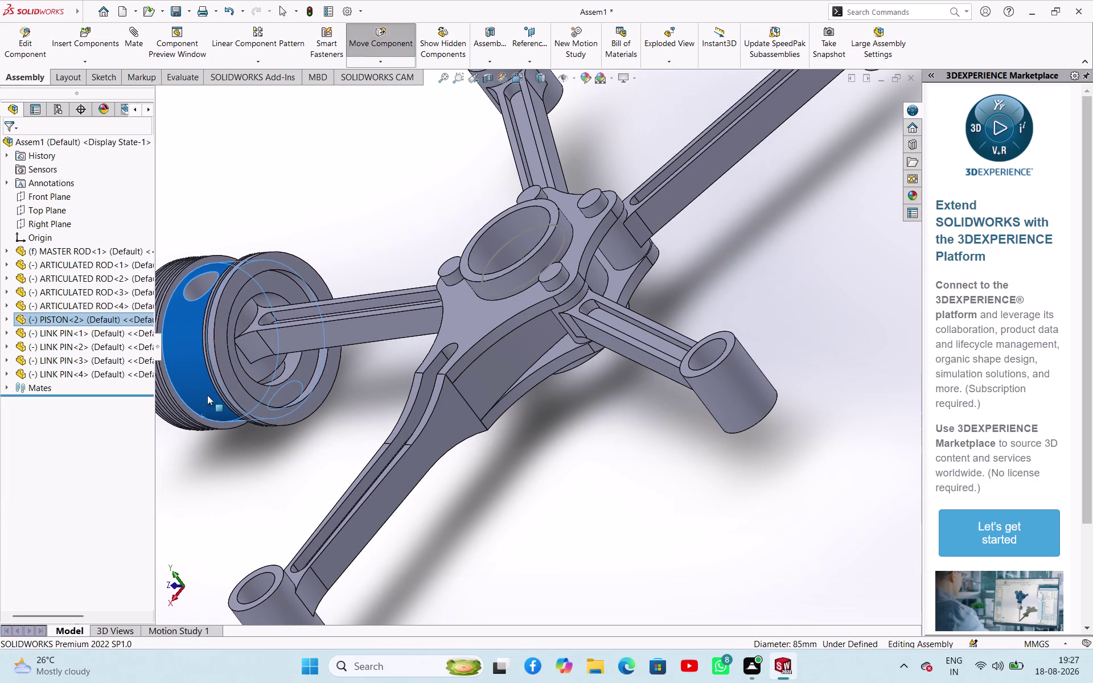
click(288, 360)
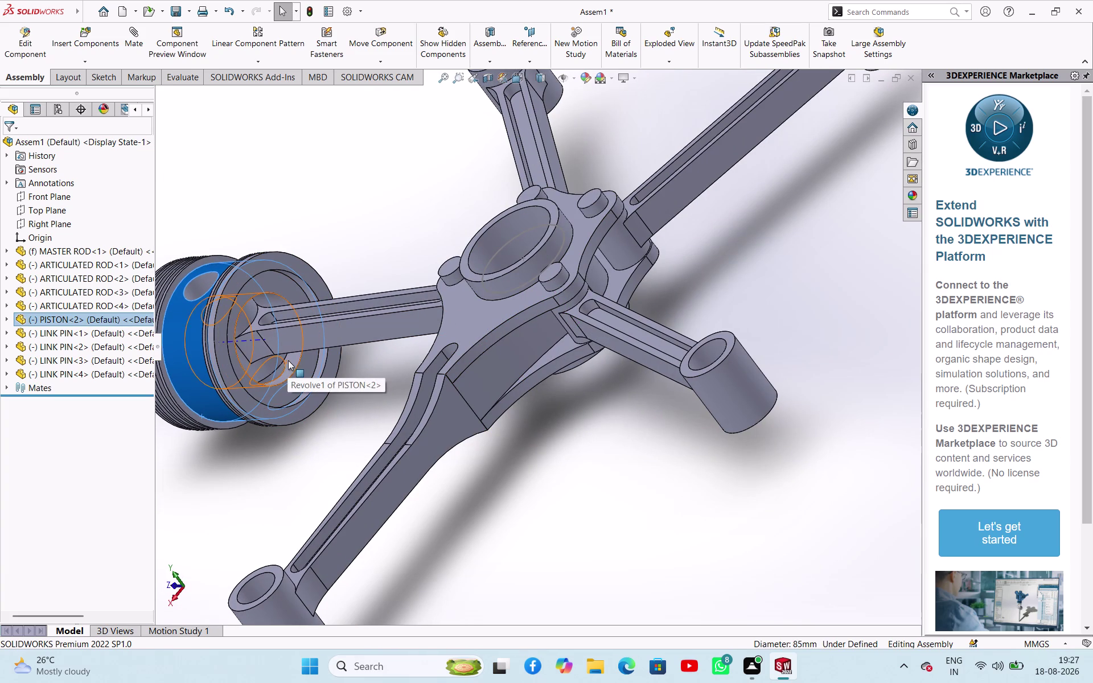
middle_drag(298, 411, 235, 336)
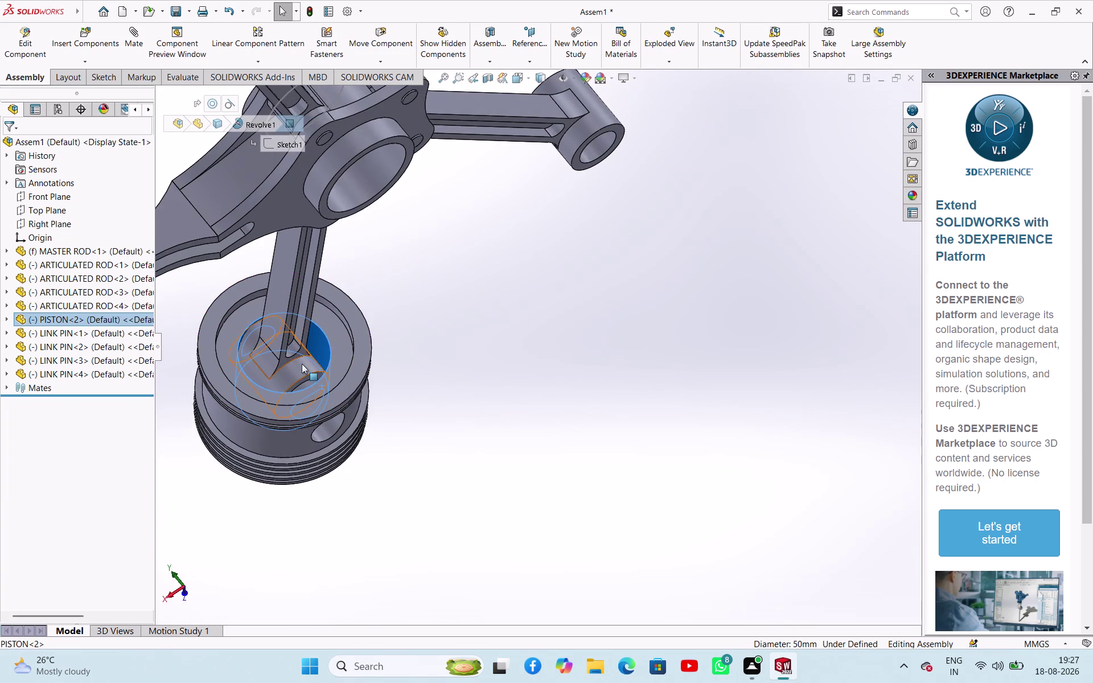
scroll(down, 3)
click(383, 366)
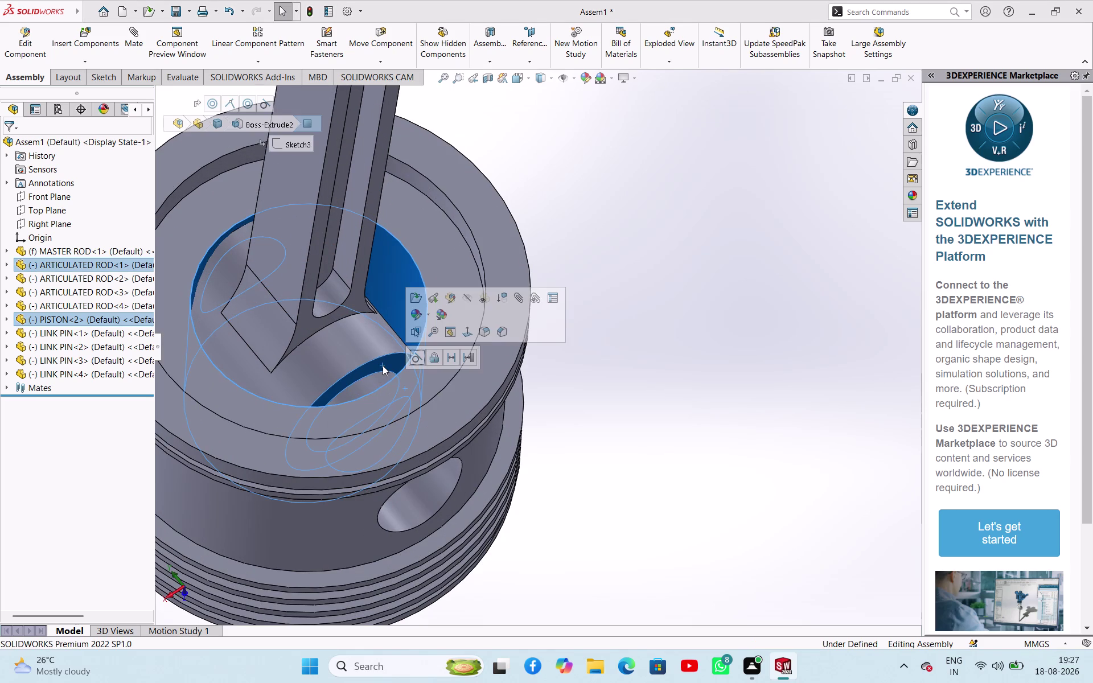